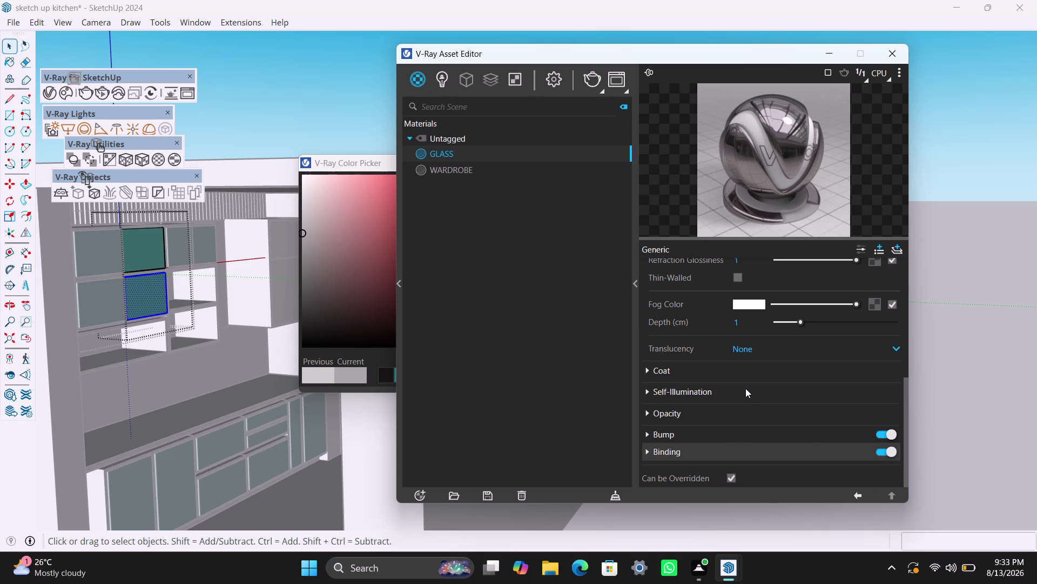
Set the GLASS diffuse colour to black and its refraction colour to white.
scroll(down, 3)
scroll(up, 3)
scroll(up, 3)
scroll(up, 3)
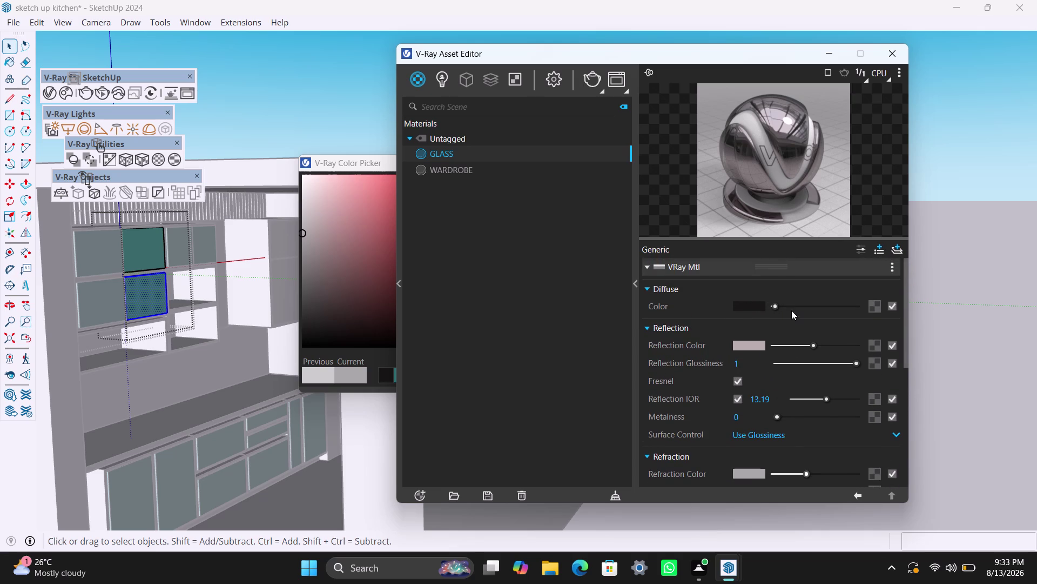
drag(778, 306, 764, 306)
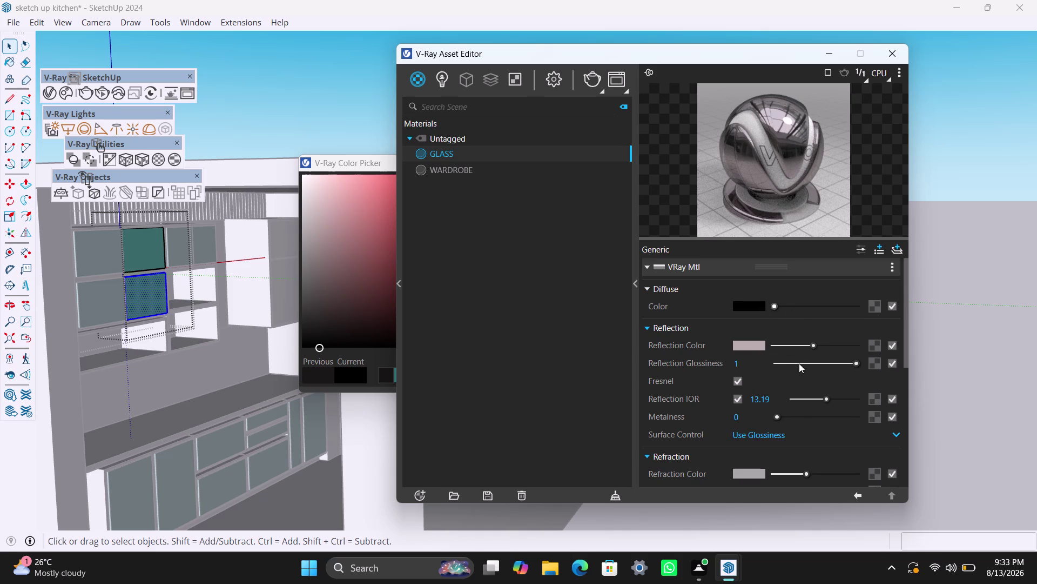
scroll(down, 3)
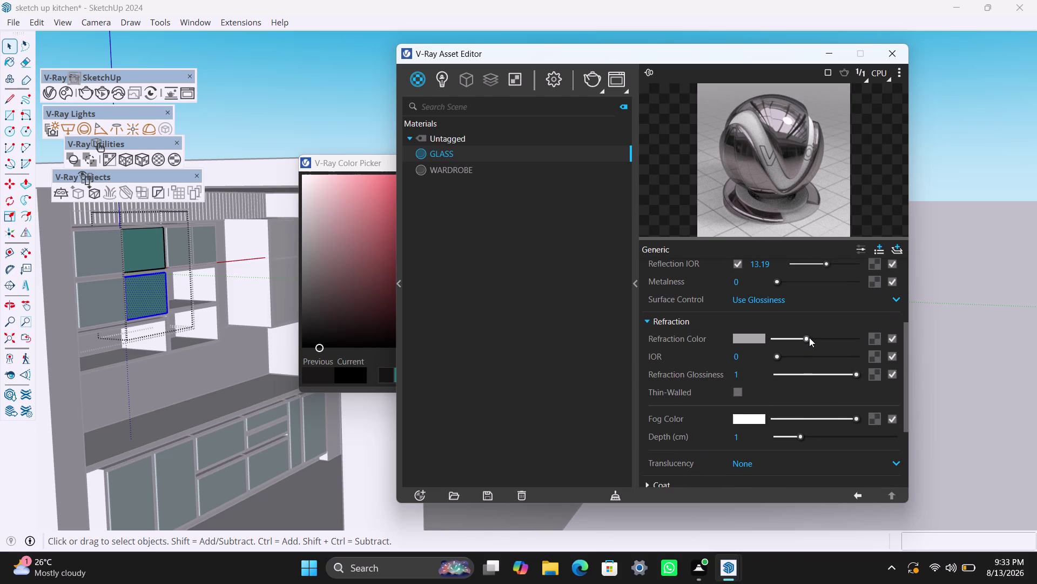
drag(807, 337, 865, 337)
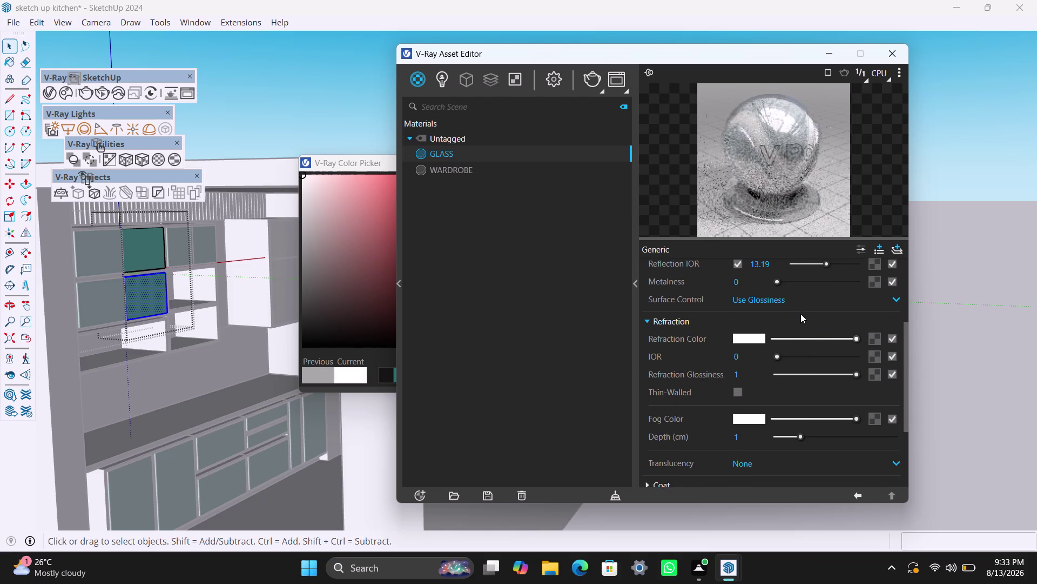
Lighten the GLASS reflection colour to pale pink and drag reflection IOR to 0.
scroll(up, 3)
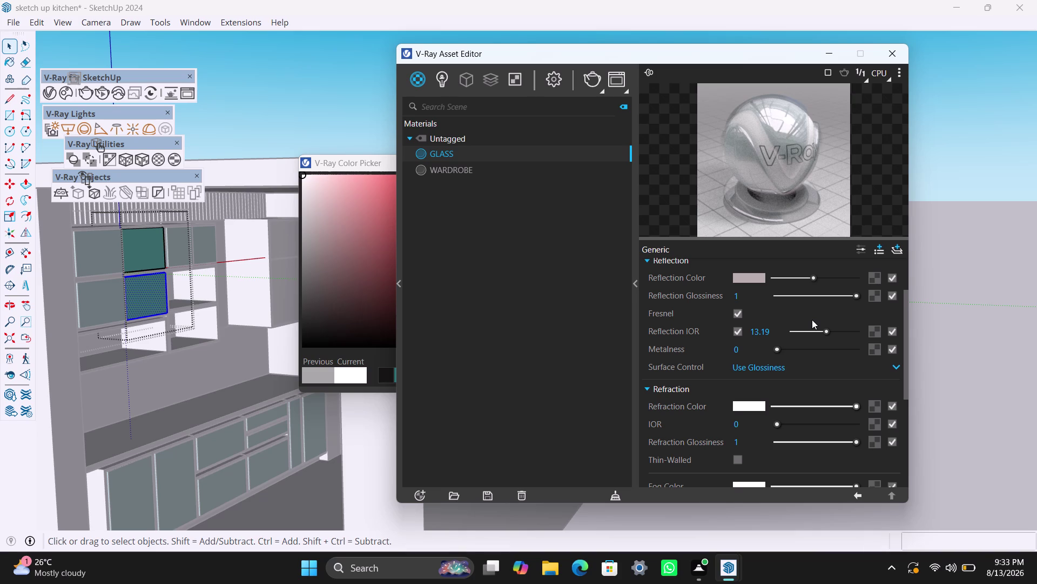
scroll(up, 3)
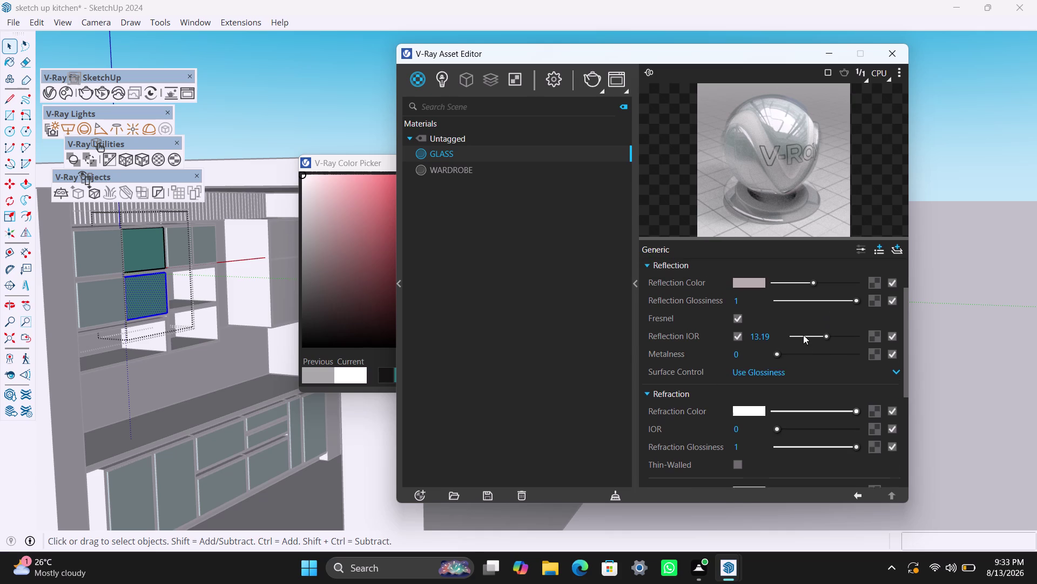
drag(815, 346, 869, 345)
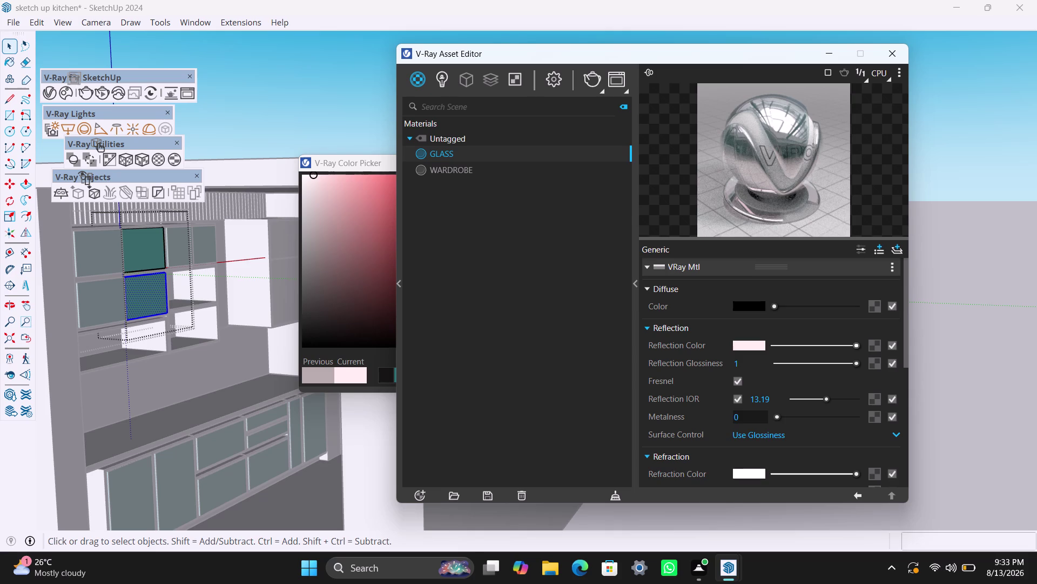
scroll(down, 3)
drag(825, 327, 818, 331)
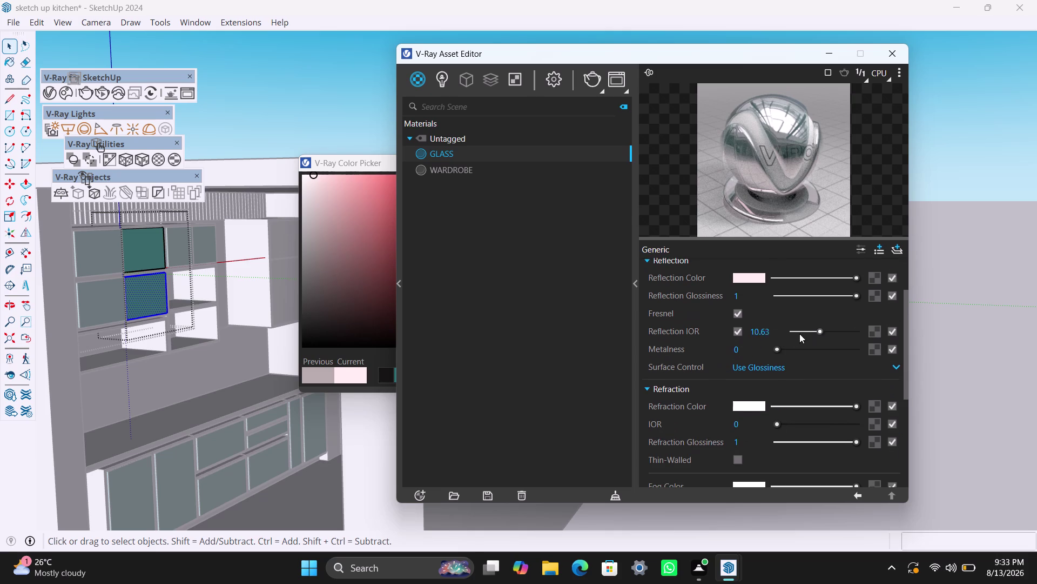
drag(817, 330, 775, 337)
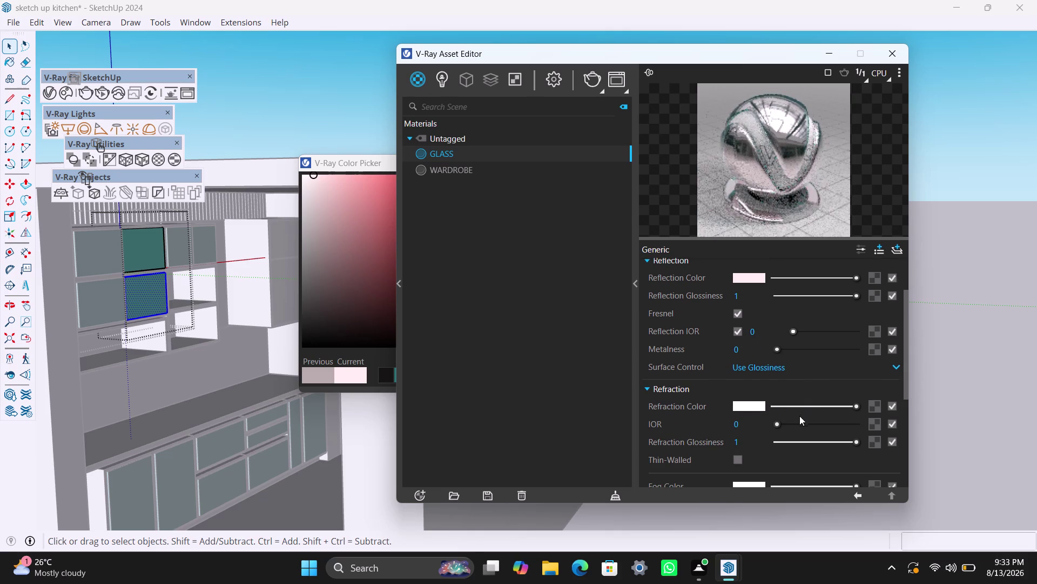
scroll(up, 3)
scroll(down, 3)
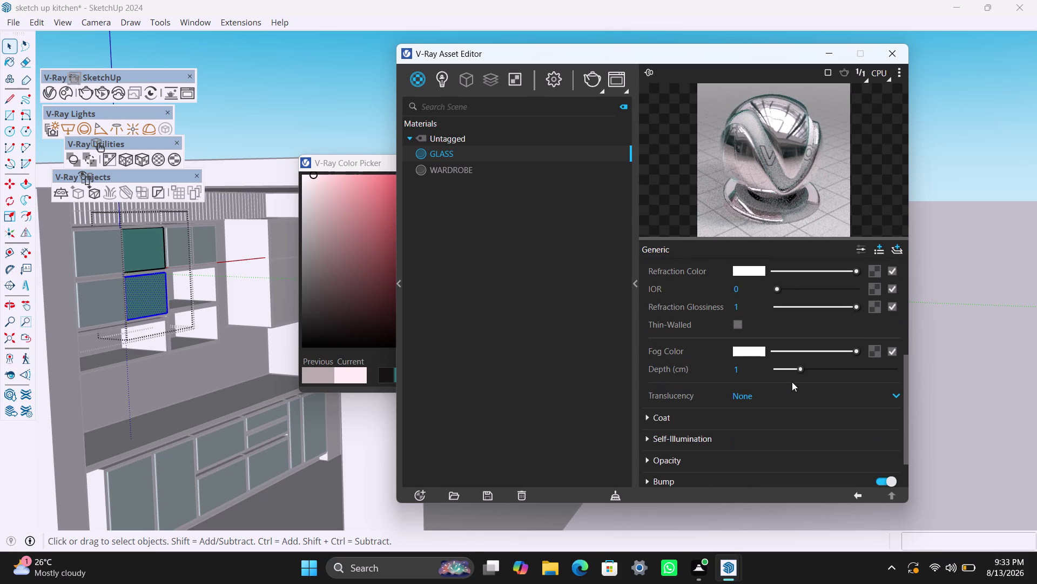
scroll(down, 3)
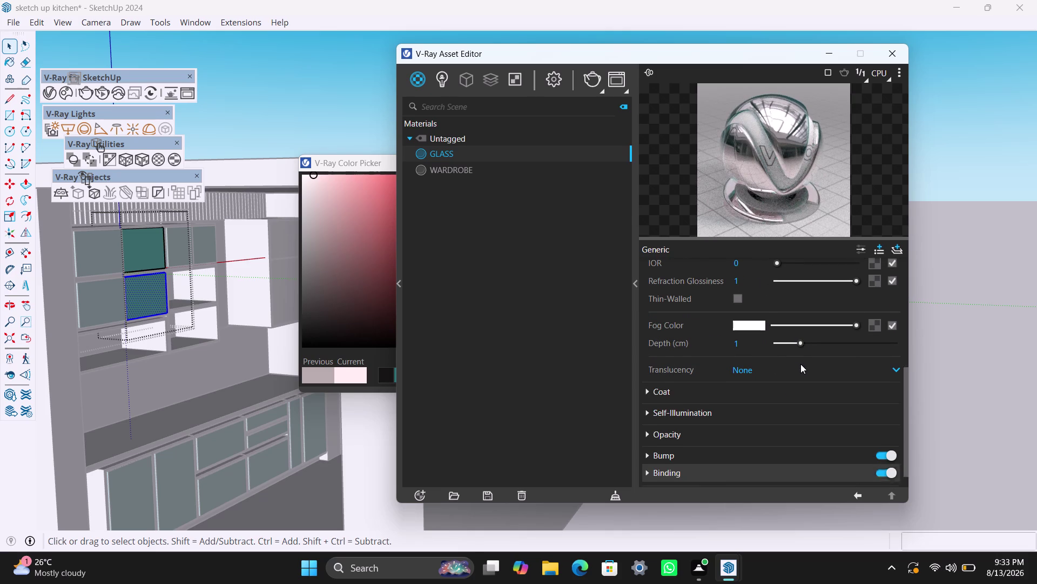
scroll(down, 3)
scroll(up, 3)
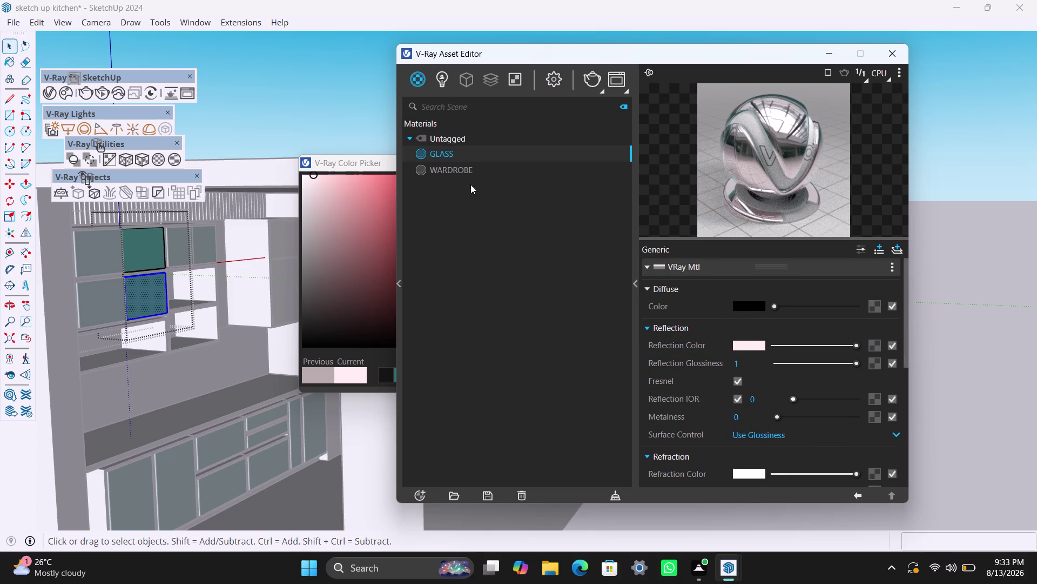
Apply GLASS to an upper cabinet's door panel.
click(273, 237)
double_click(276, 239)
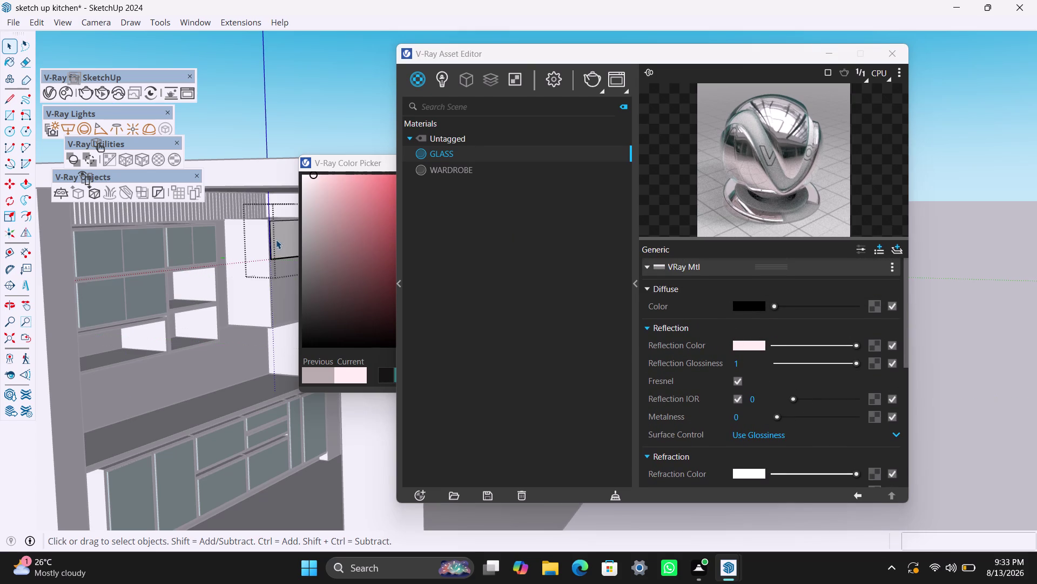
click(277, 239)
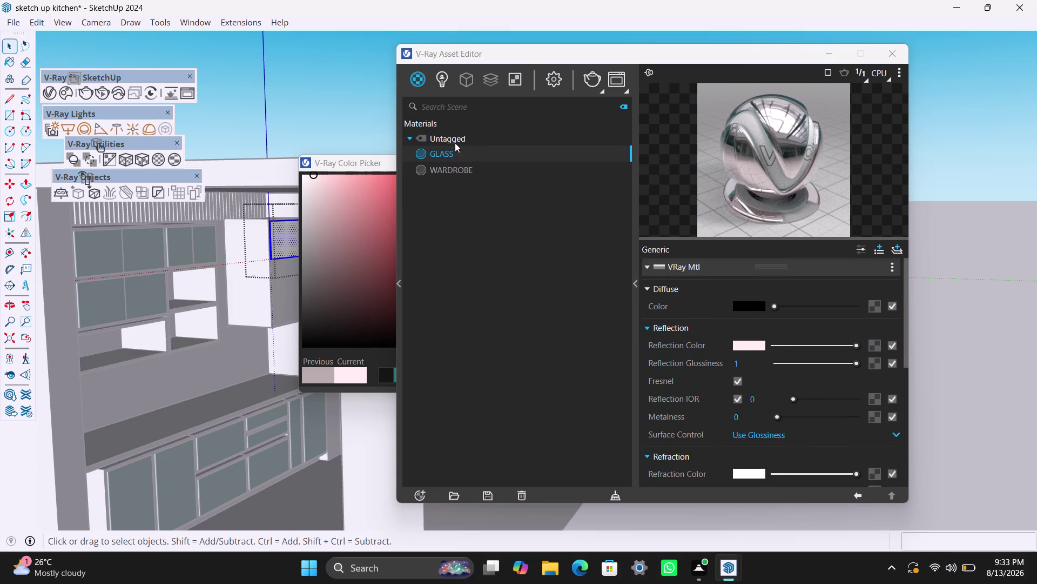
right_click(456, 152)
click(489, 187)
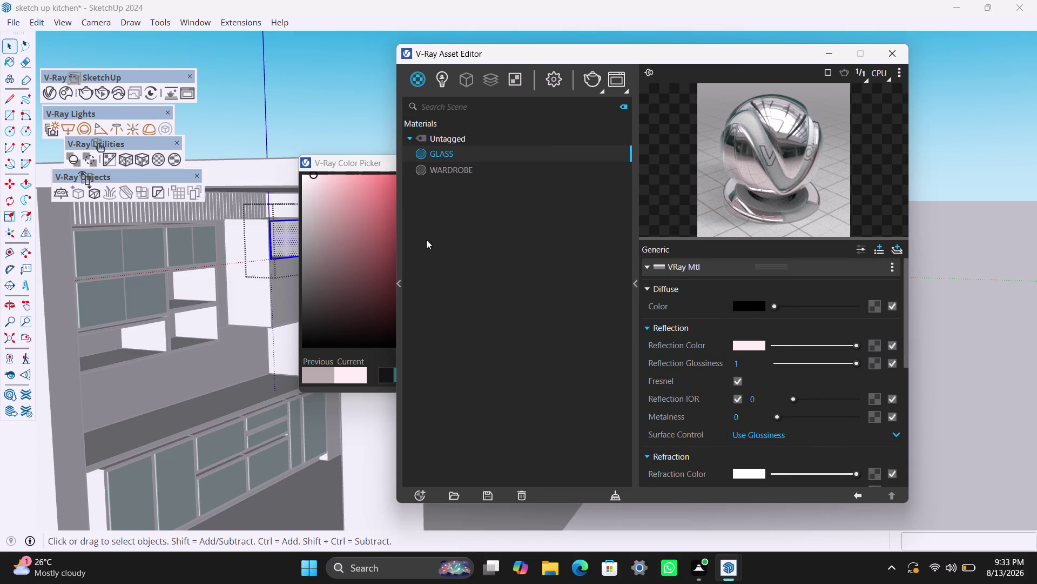
Apply GLASS to the next cabinet's lower door panel and clear the selection.
double_click(277, 288)
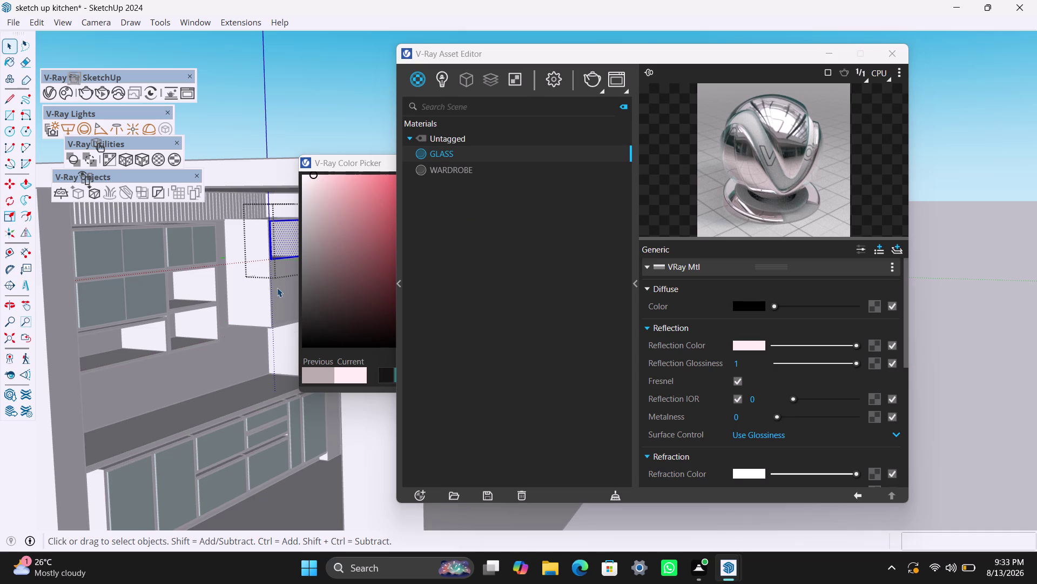
double_click(277, 287)
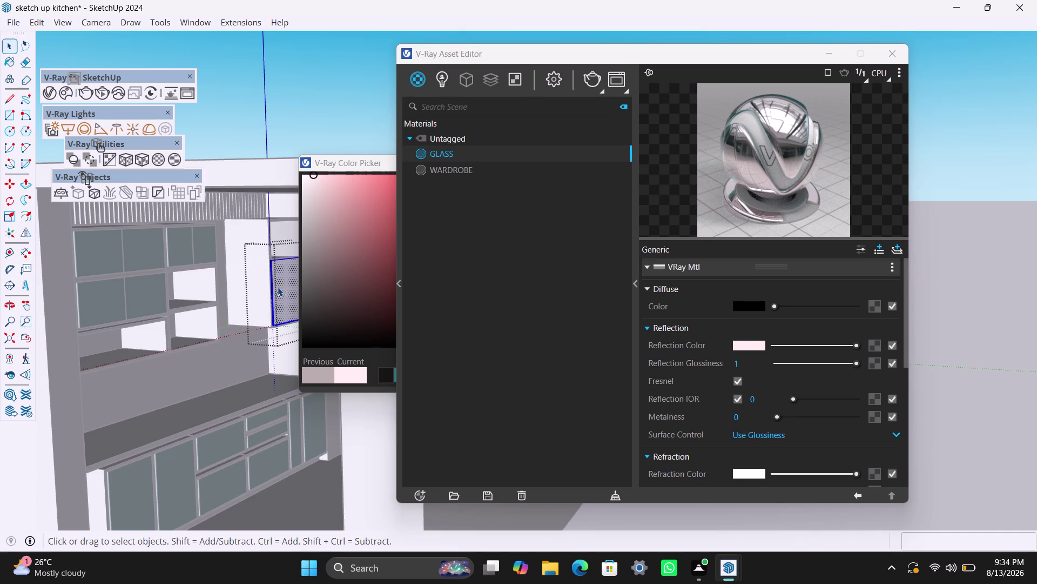
right_click(452, 159)
click(487, 191)
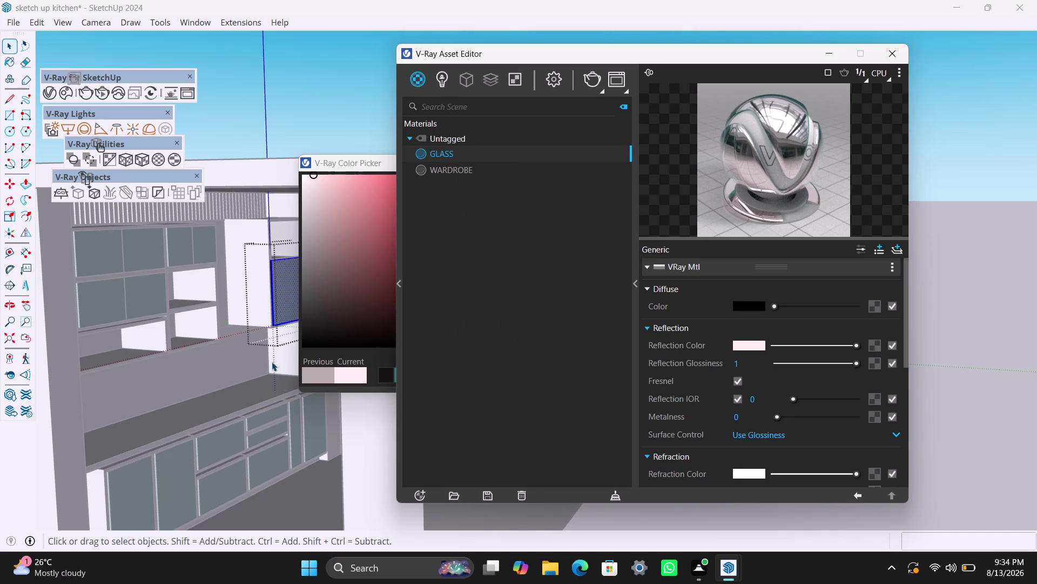
click(367, 424)
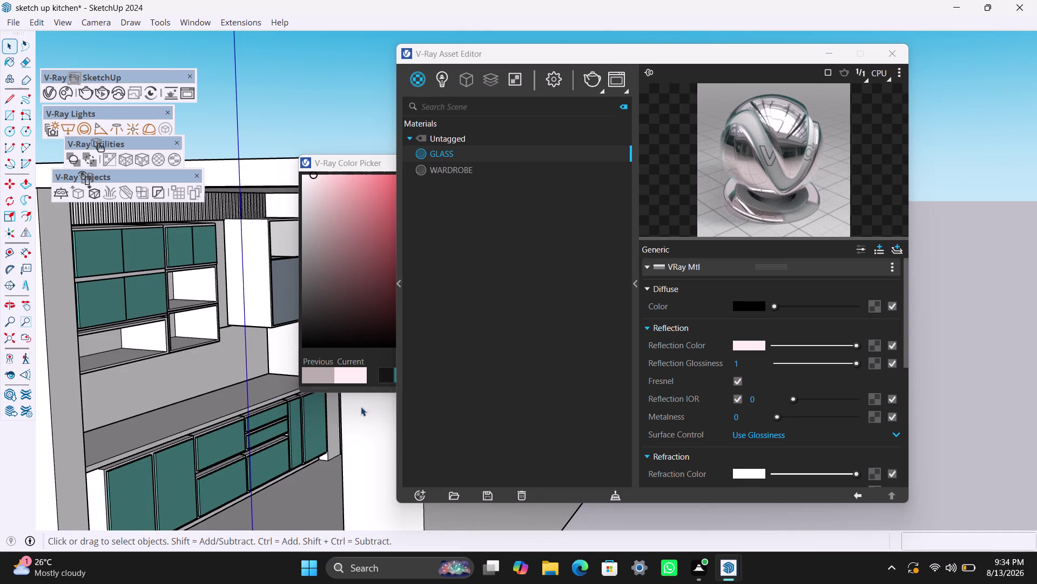
Orbit to the side cabinet and apply GLASS to its door panel.
scroll(up, 3)
scroll(up, 3)
scroll(down, 3)
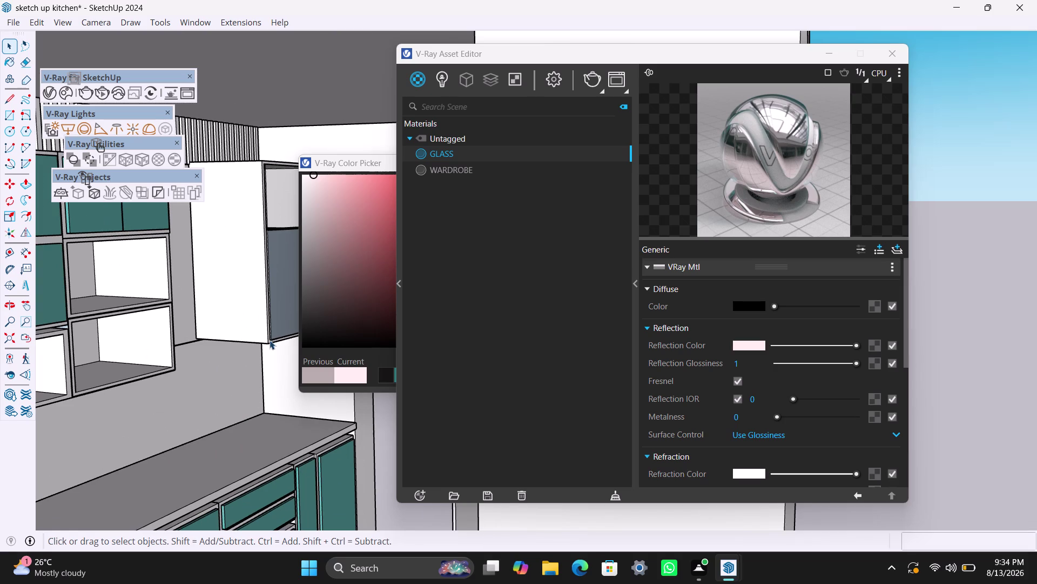
middle_drag(276, 343, 250, 361)
scroll(up, 3)
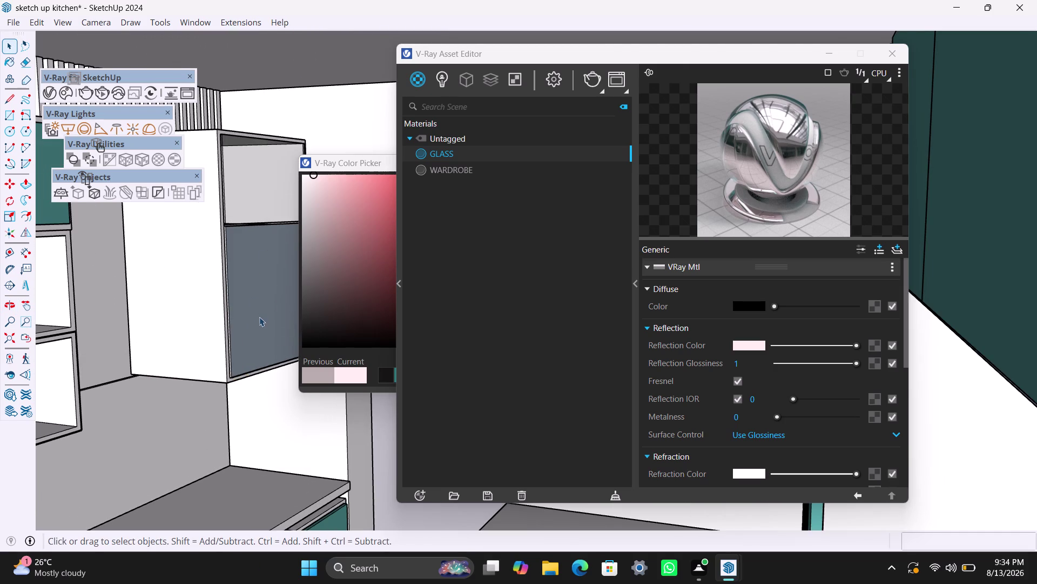
scroll(up, 3)
triple_click(256, 323)
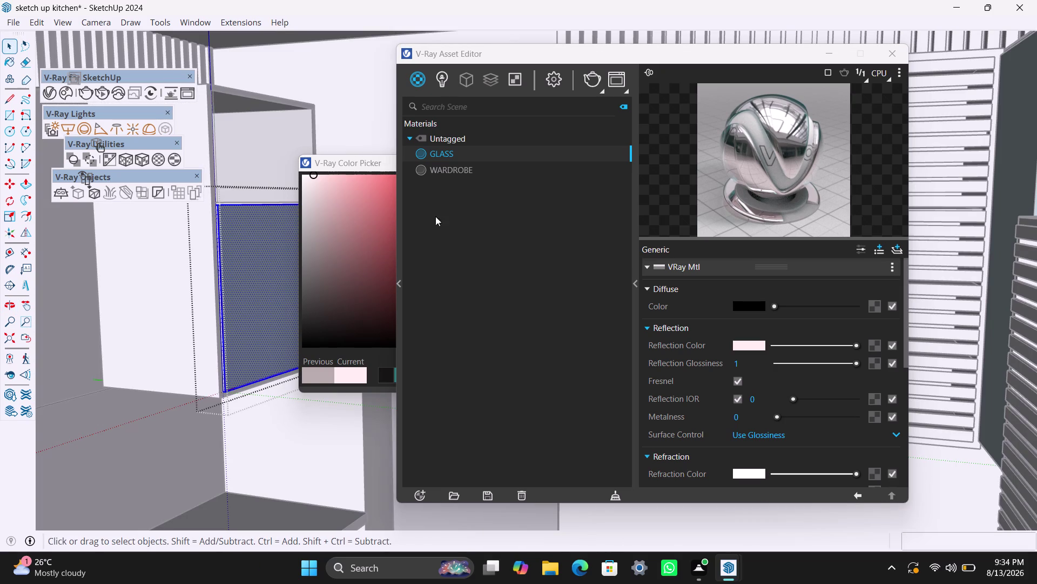
right_click(459, 150)
click(499, 182)
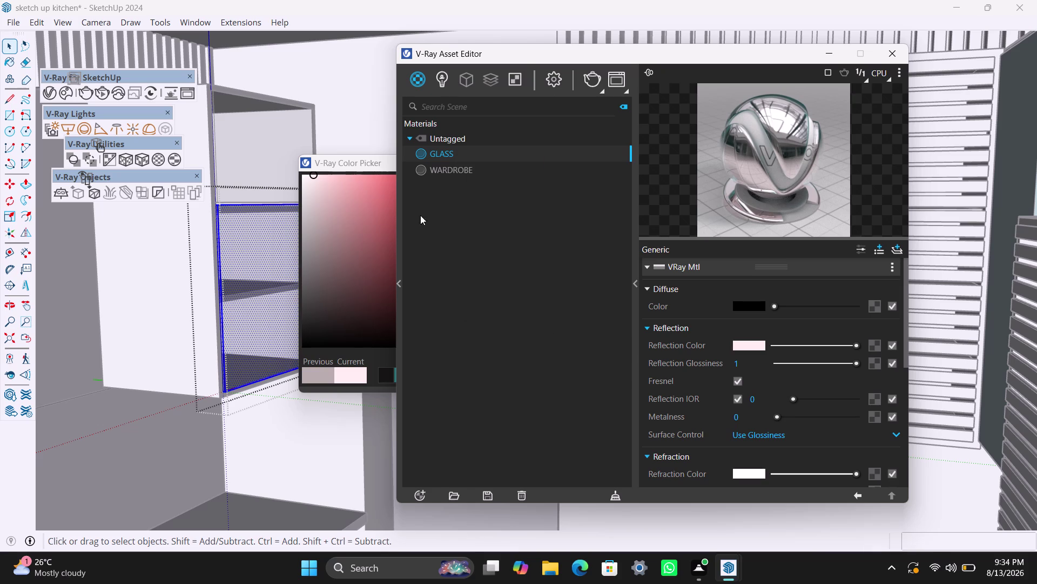
Orbit toward the tall cabinet's narrow door and bring the model window forward.
scroll(down, 3)
middle_drag(238, 427, 290, 441)
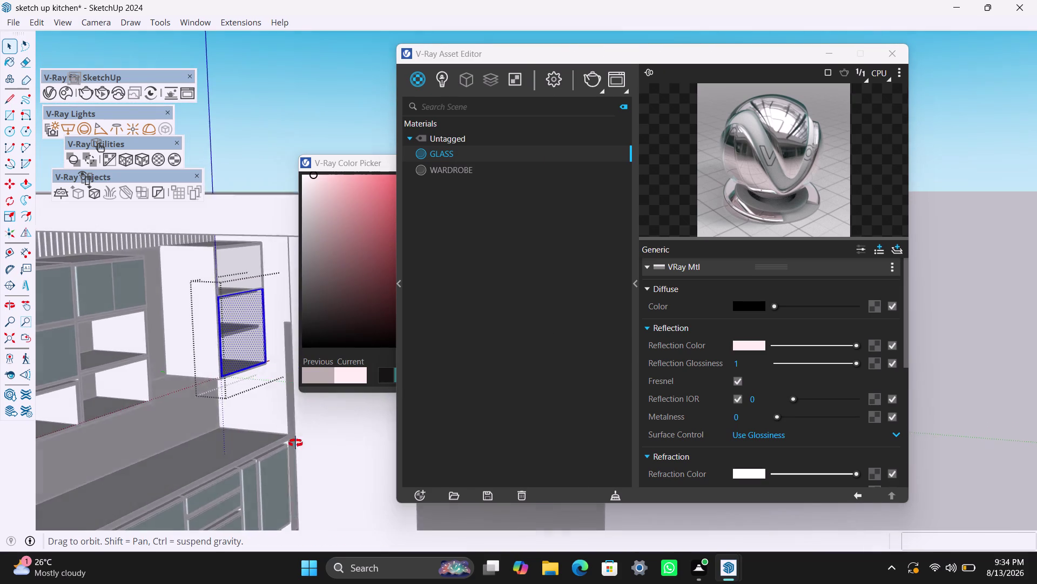
middle_drag(290, 441, 490, 362)
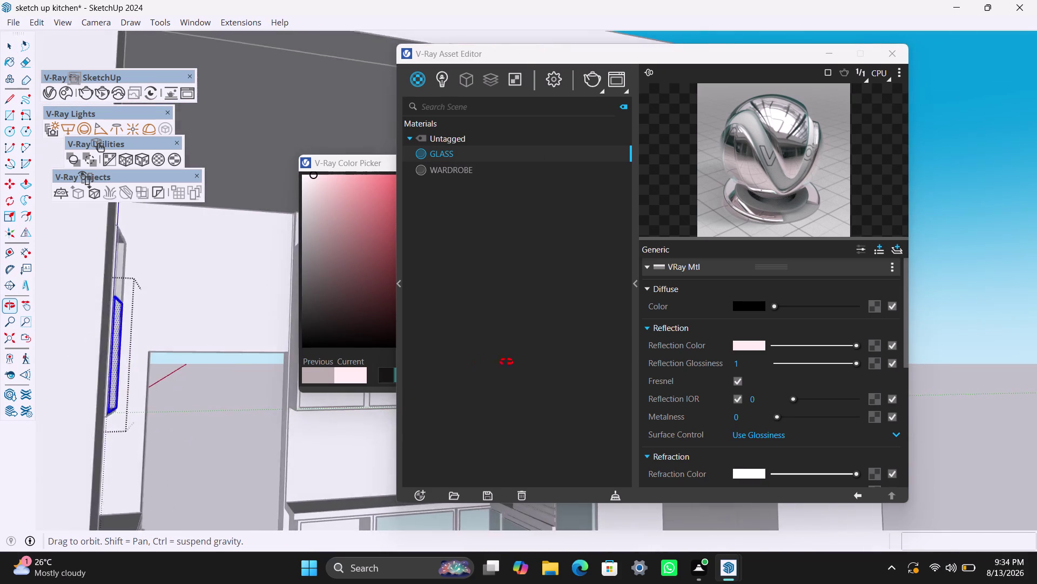
middle_drag(490, 362, 453, 388)
scroll(down, 3)
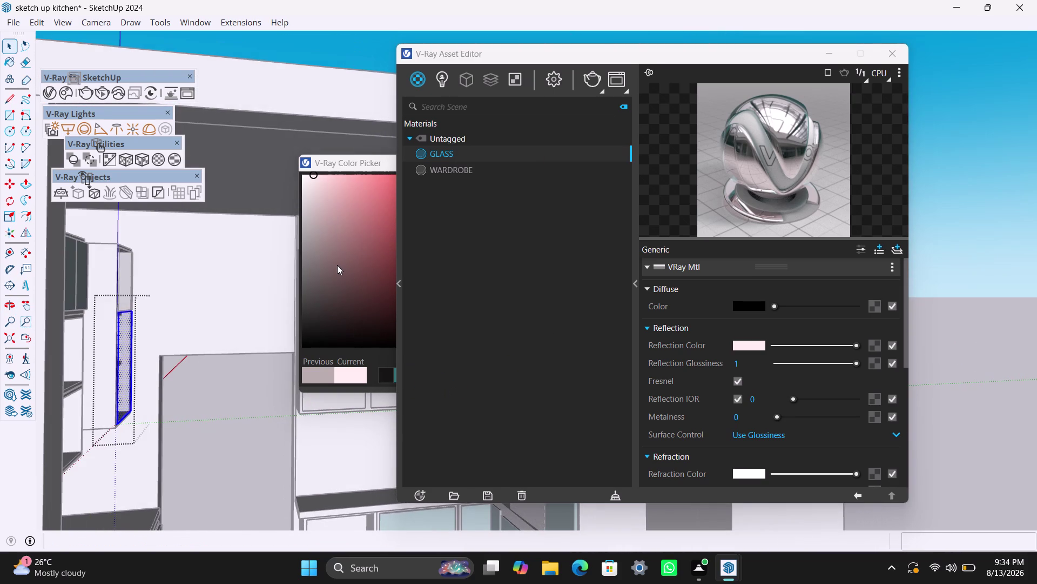
click(820, 49)
click(726, 160)
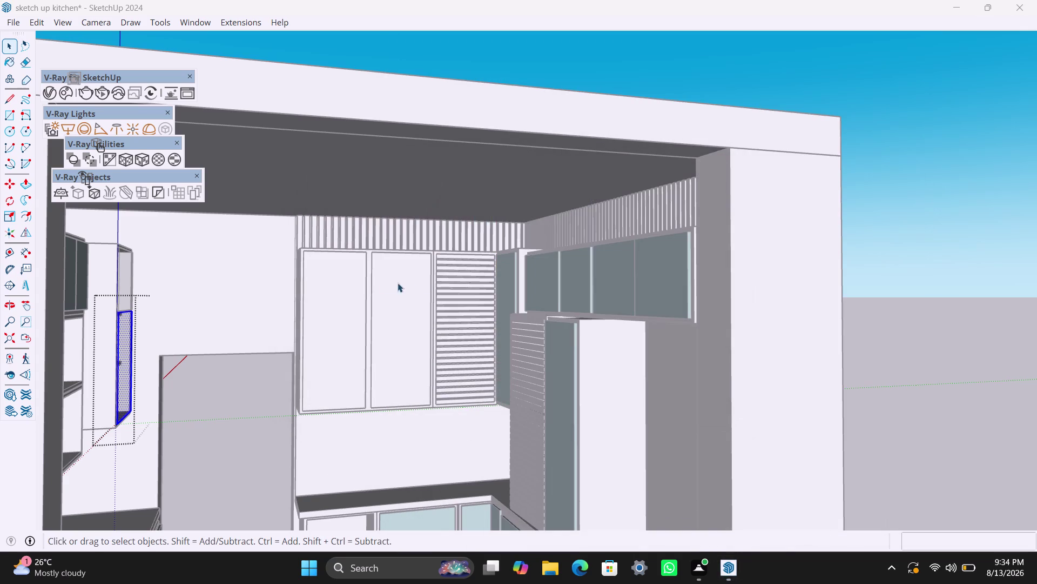
Select the tall wardrobe door panel and bring back the V-Ray material editor.
scroll(up, 3)
triple_click(345, 288)
double_click(345, 288)
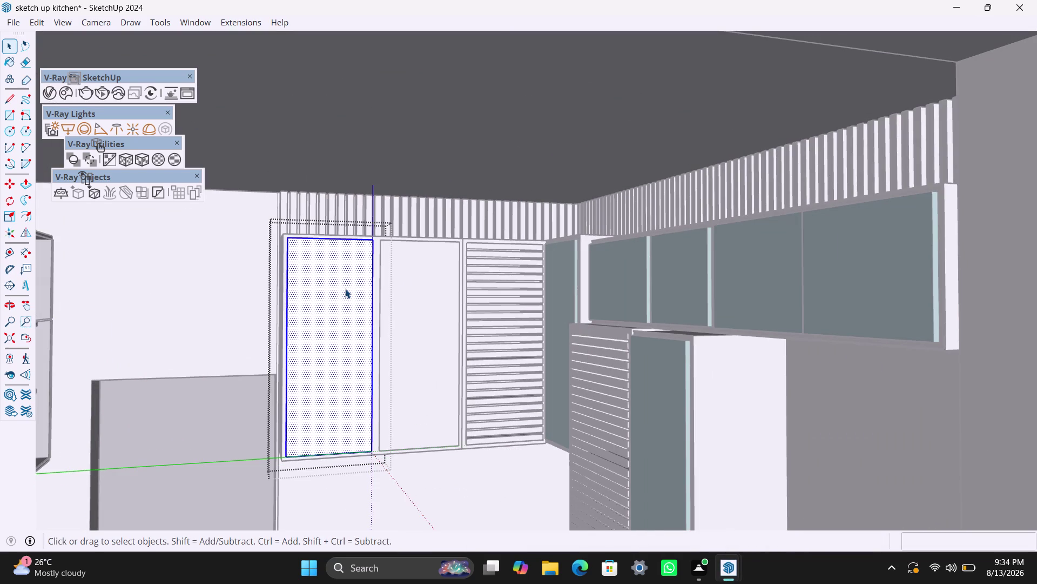
double_click(345, 289)
click(728, 564)
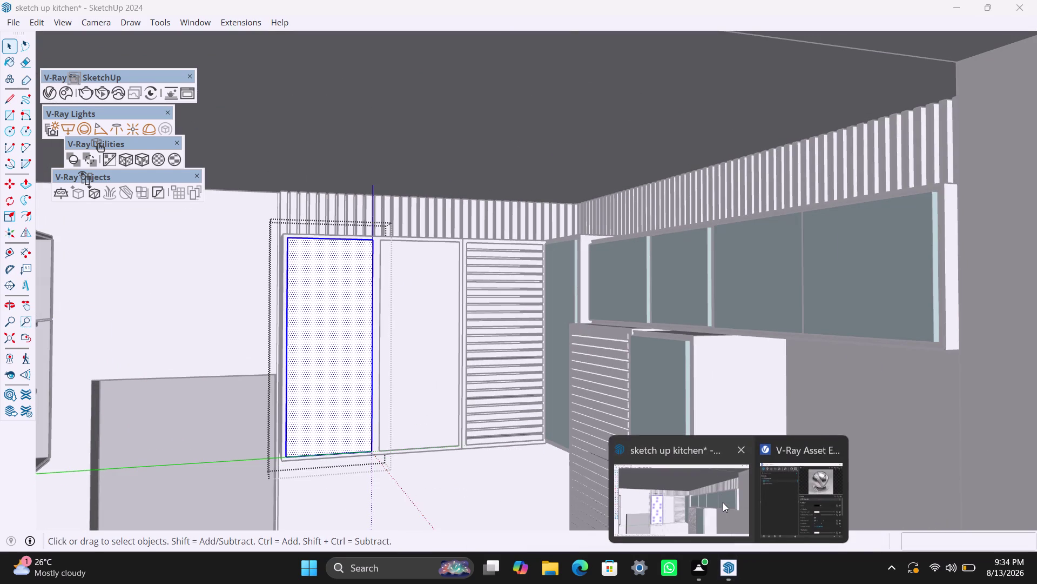
click(774, 485)
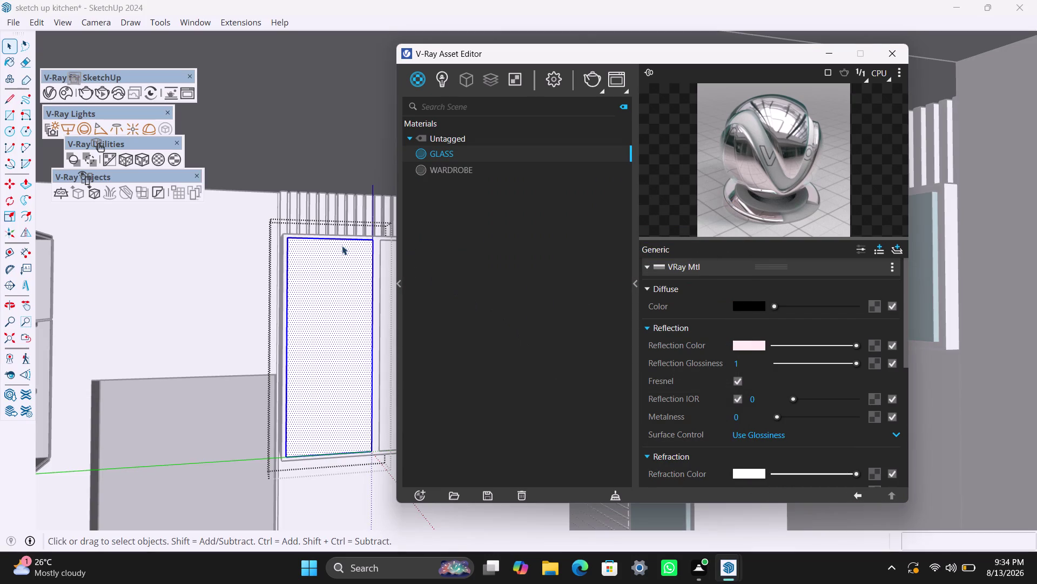
Orbit to the tall cabinet door, select its panel and apply GLASS.
middle_drag(322, 341, 463, 369)
middle_drag(420, 366, 213, 364)
scroll(down, 3)
scroll(down, 3)
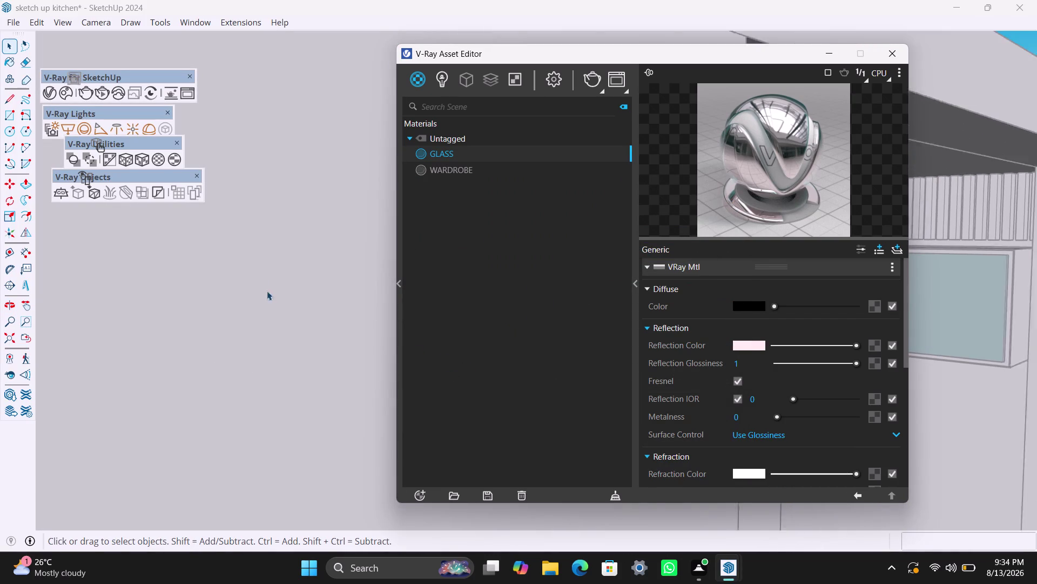
scroll(down, 3)
middle_drag(315, 291, 186, 293)
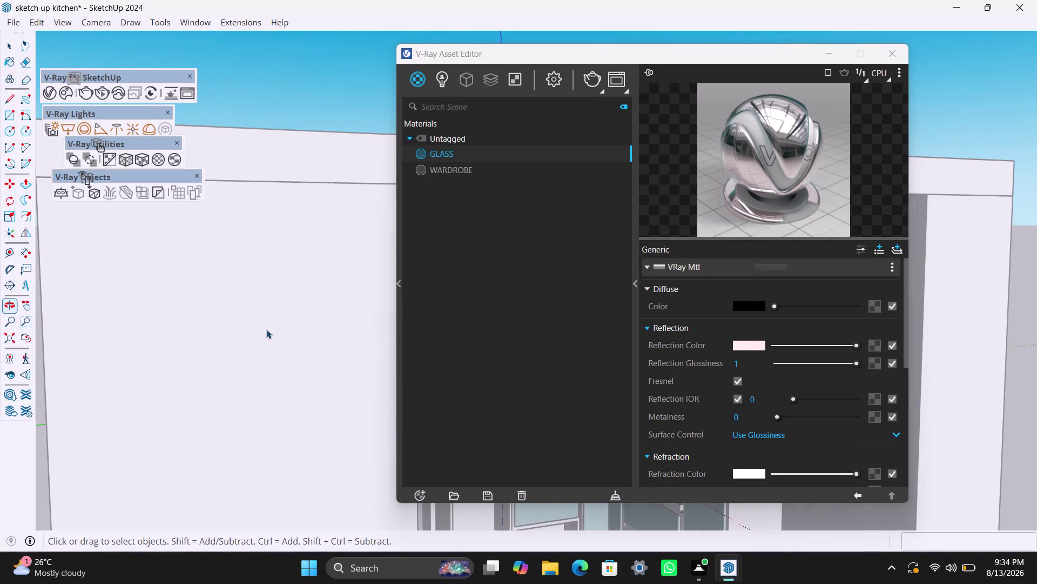
scroll(down, 3)
middle_drag(320, 395, 268, 380)
scroll(up, 3)
middle_drag(345, 365, 227, 380)
scroll(up, 3)
triple_click(308, 326)
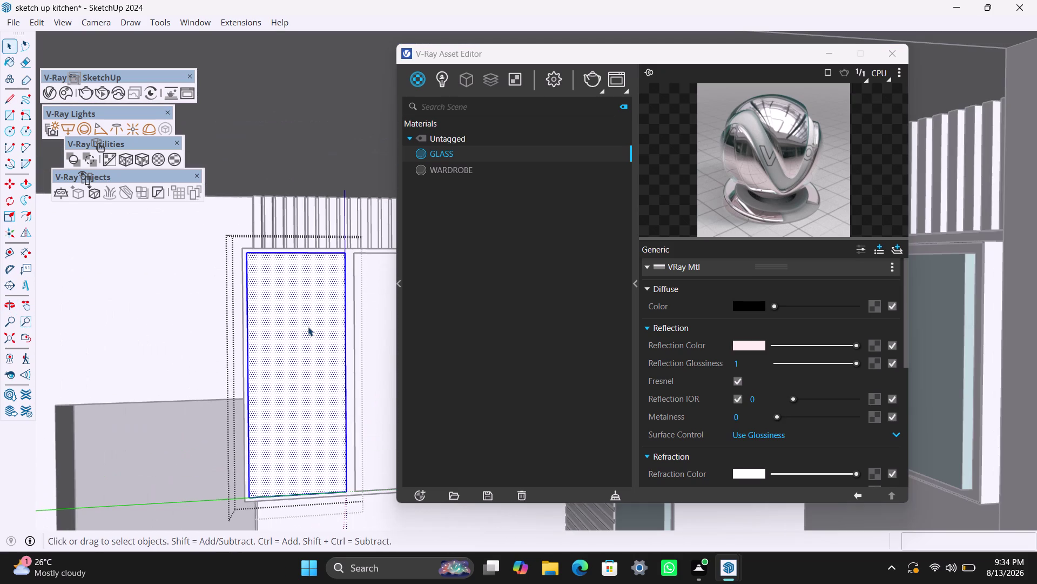
right_click(476, 149)
click(511, 185)
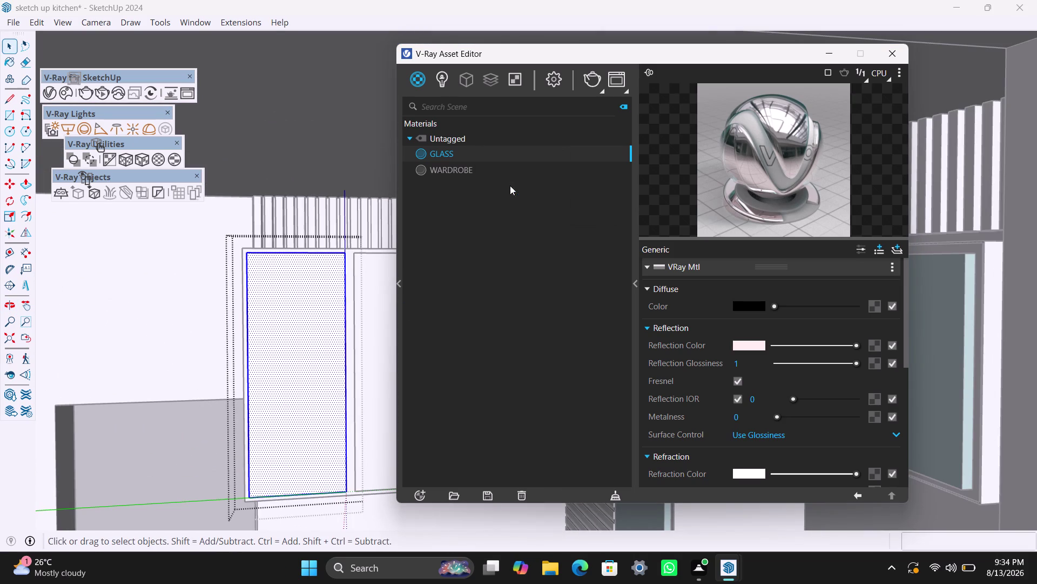
Apply GLASS to the right cabinet door panel.
triple_click(367, 305)
double_click(368, 304)
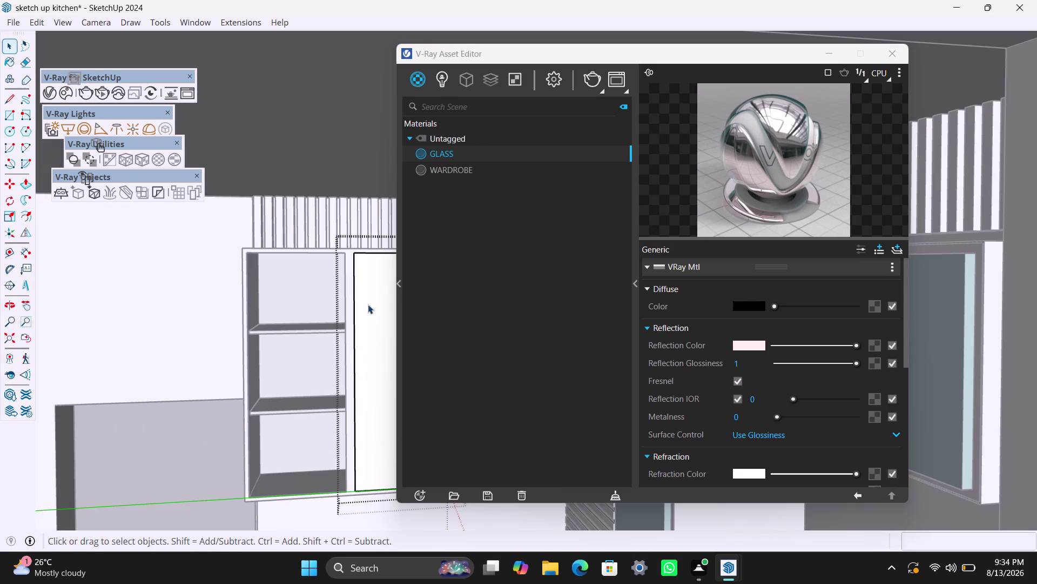
right_click(443, 153)
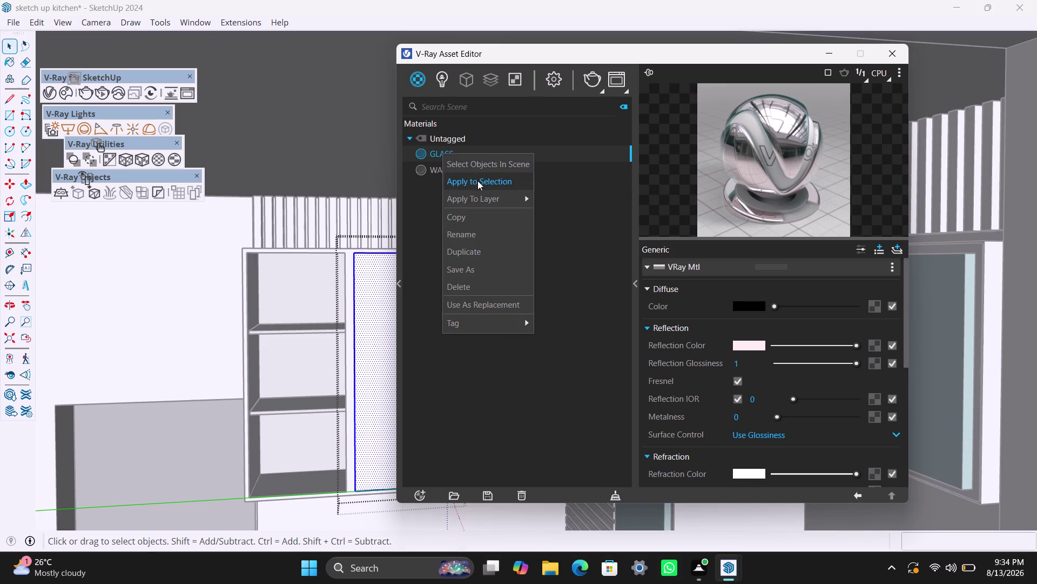
click(478, 180)
Reselect the glass door panel and reapply the GLASS material.
triple_click(370, 298)
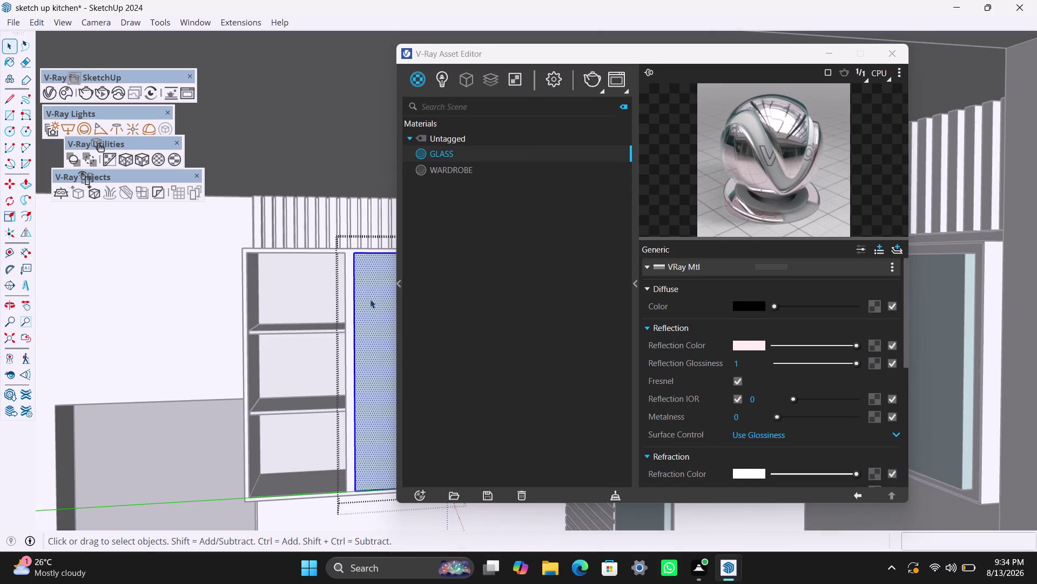
click(370, 298)
click(429, 152)
right_click(431, 152)
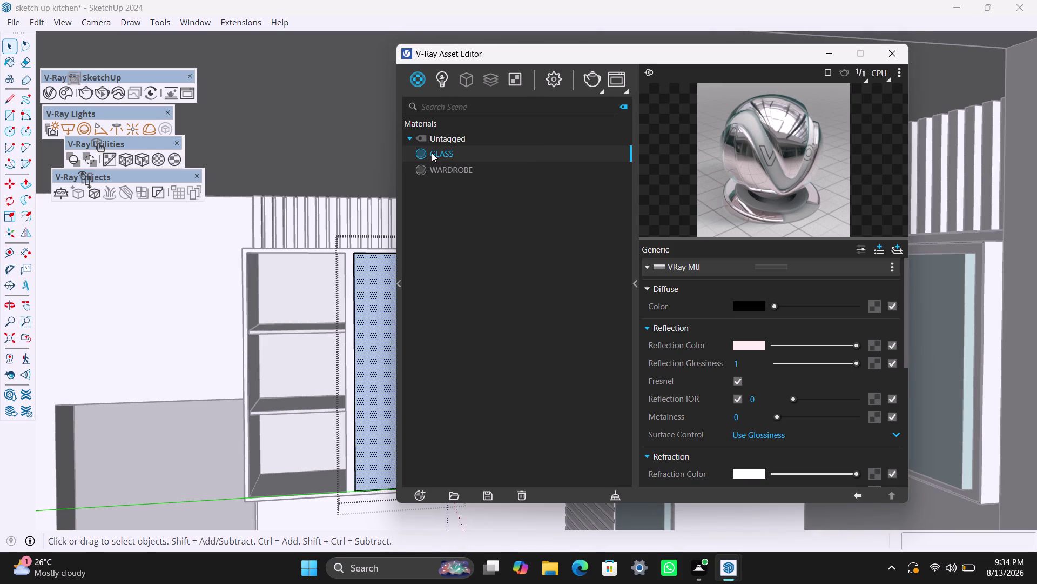
click(460, 175)
Select the glass door panel once more and apply GLASS again.
triple_click(364, 314)
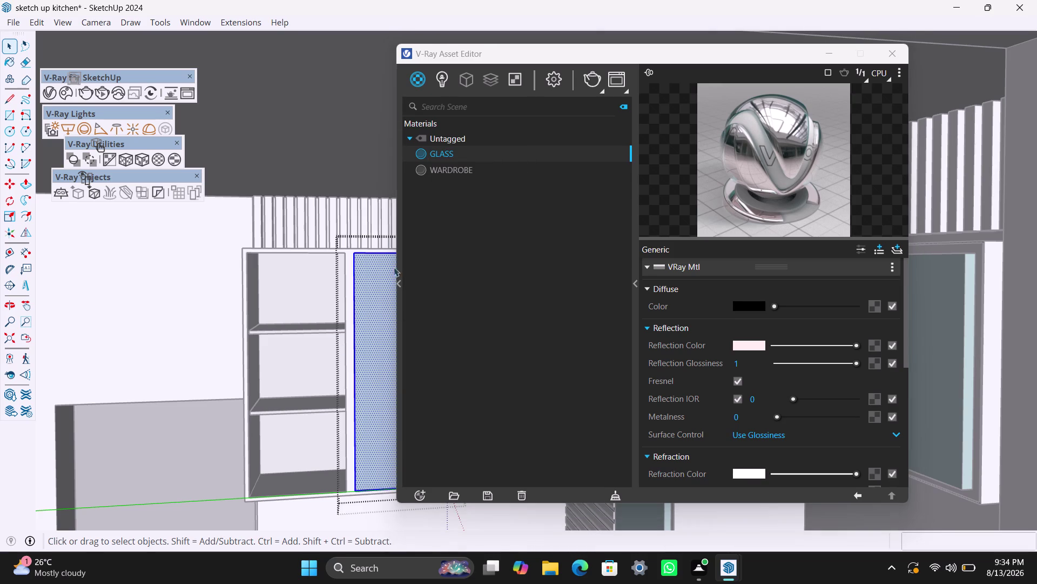
click(435, 152)
right_click(435, 151)
click(460, 186)
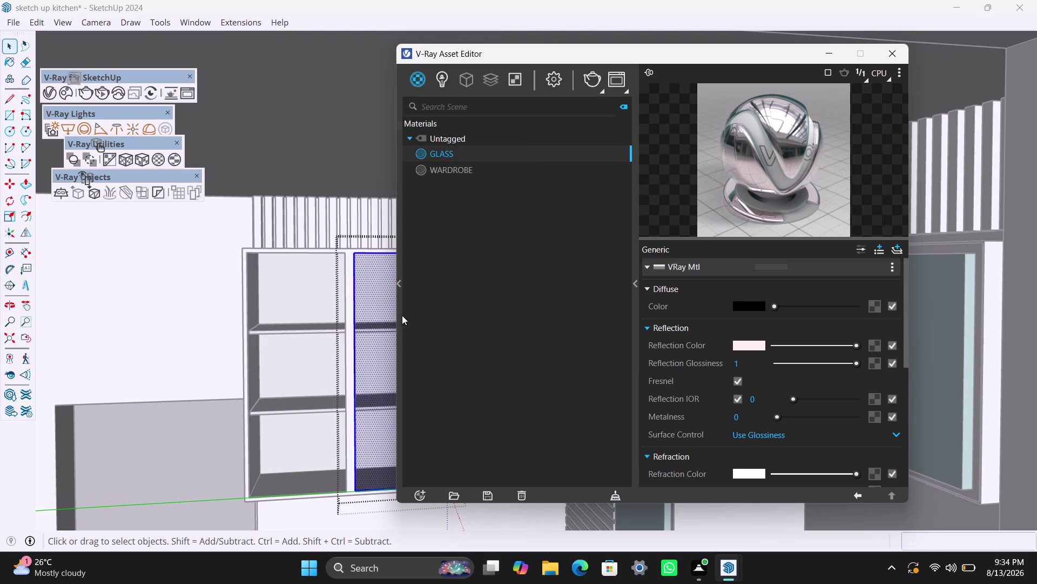
scroll(down, 3)
scroll(down, 3)
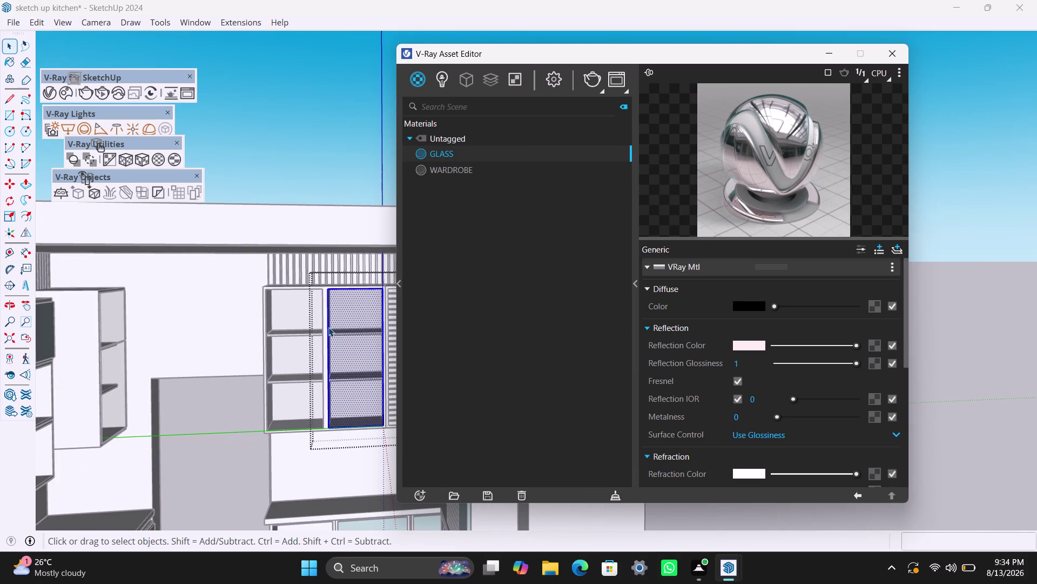
scroll(up, 3)
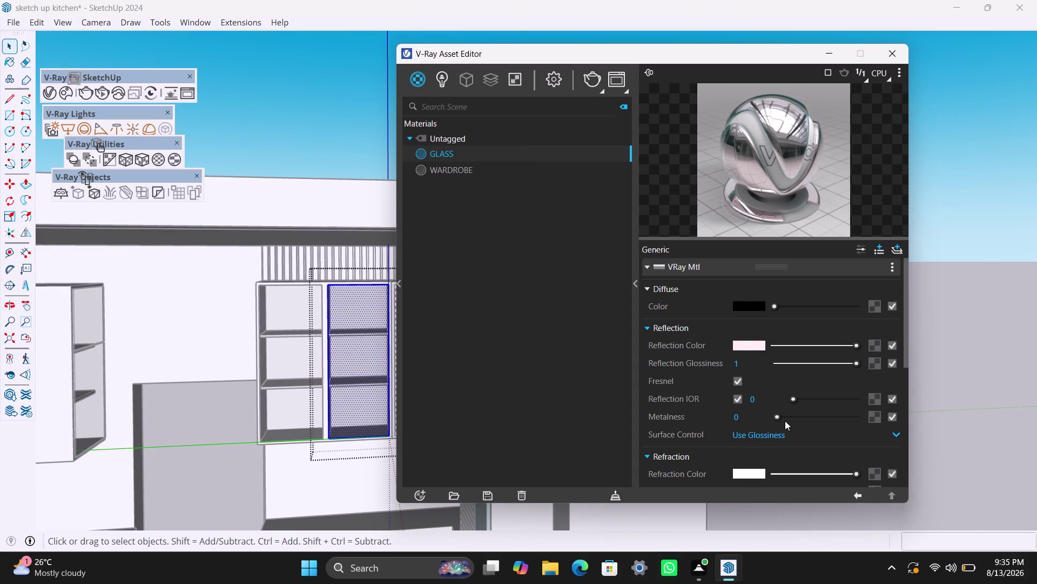
Set GLASS metalness to 1 and its reflection colour to black.
drag(778, 417, 802, 417)
drag(802, 416, 864, 414)
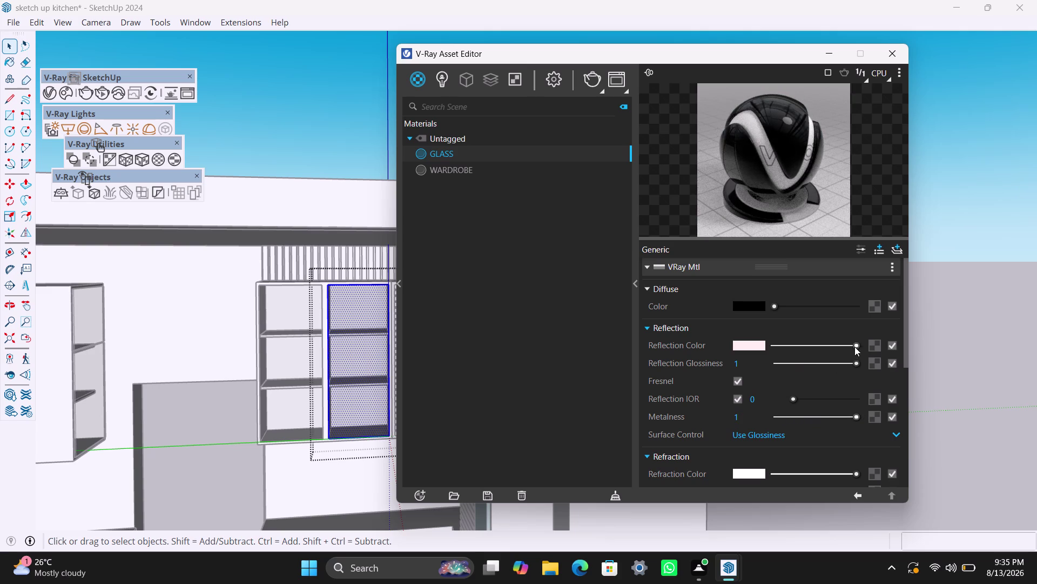
drag(855, 345, 744, 352)
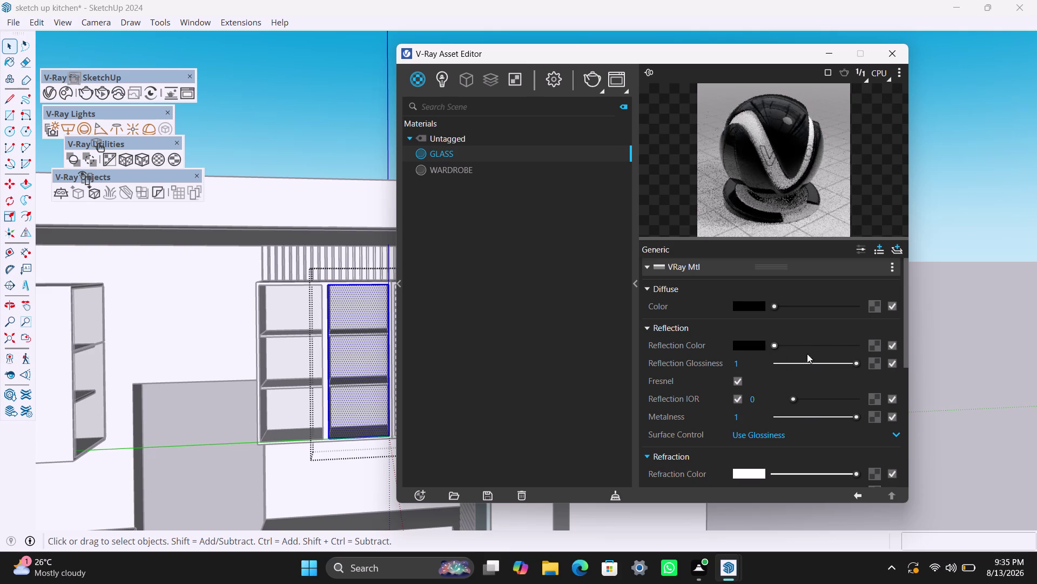
scroll(up, 3)
scroll(up, 3)
scroll(up, 3)
scroll(up, 3)
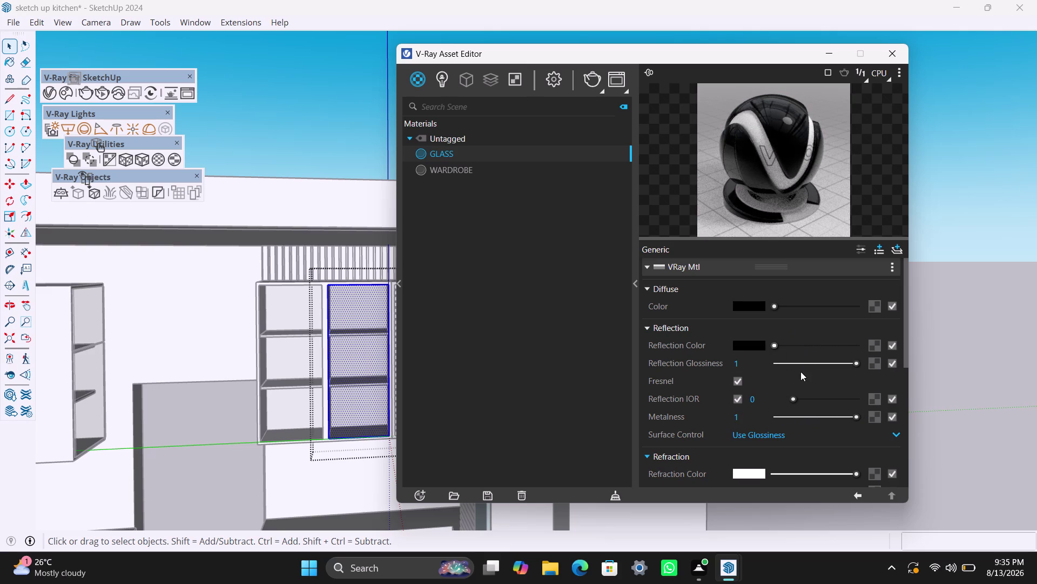
scroll(down, 3)
scroll(up, 3)
scroll(up, 3)
scroll(up, 3)
scroll(up, 3)
Select the whole cabinet frame and open the GLASS material's context menu.
double_click(325, 359)
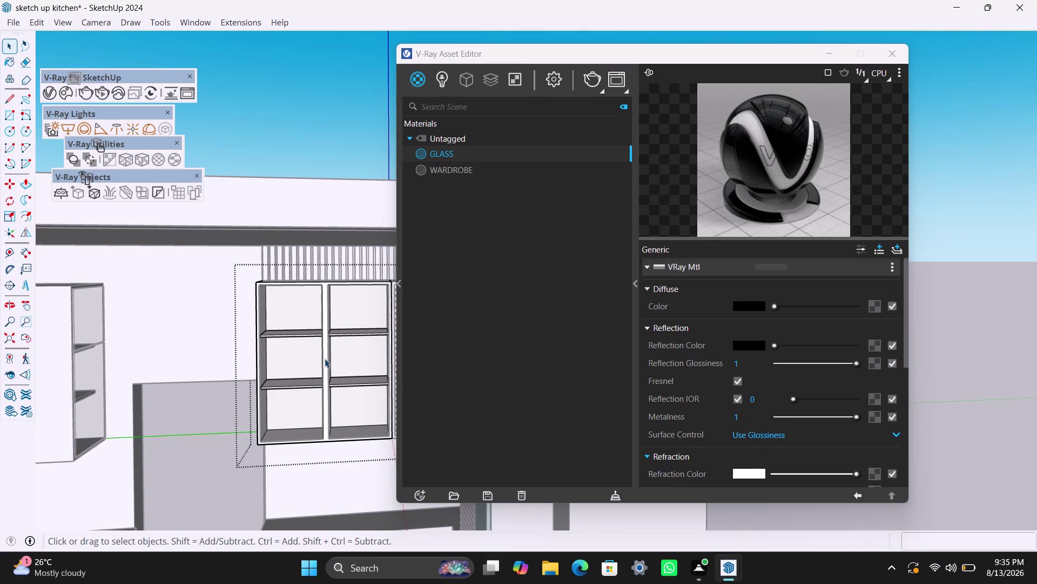
double_click(325, 355)
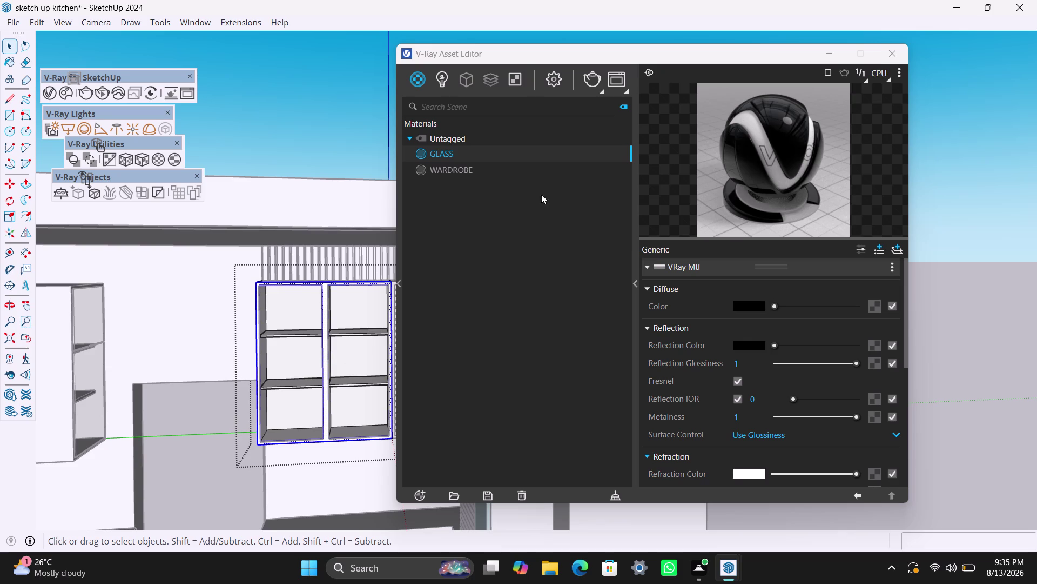
right_click(475, 155)
click(524, 250)
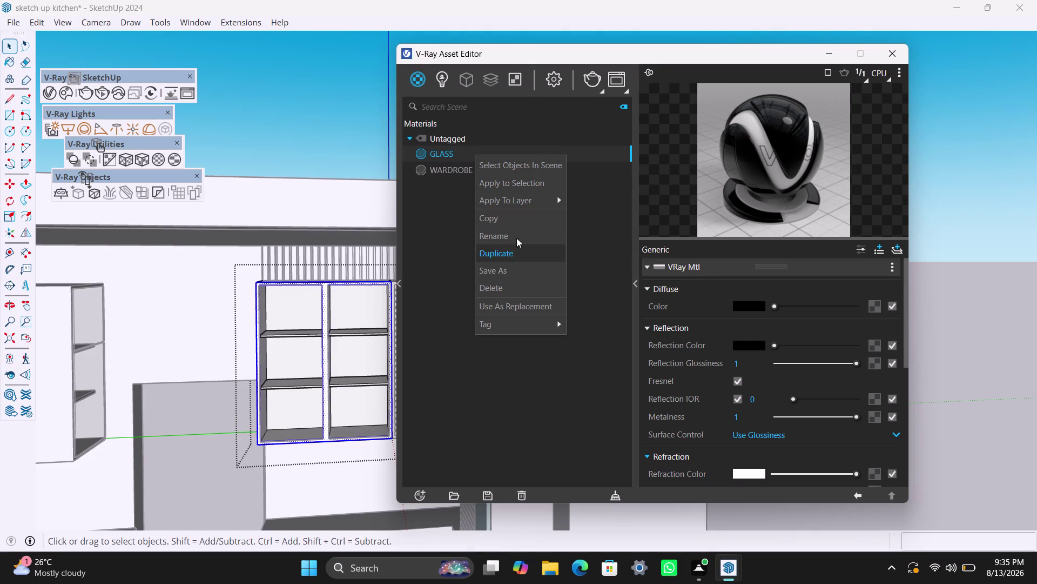
Duplicate GLASS, rename the copy METAL, and set its refraction colour to grey.
double_click(461, 168)
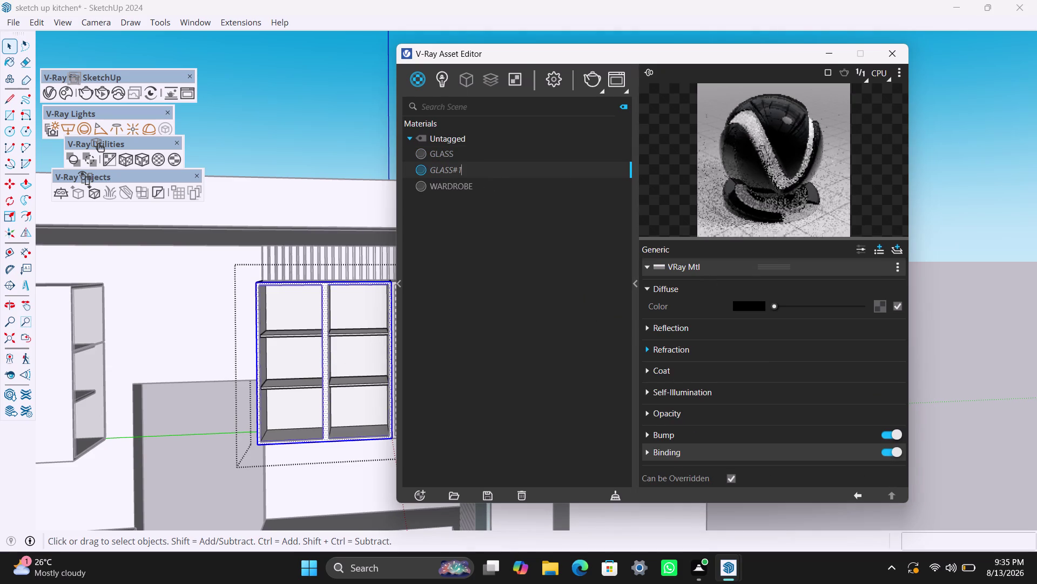
drag(465, 169, 423, 168)
text(ME)
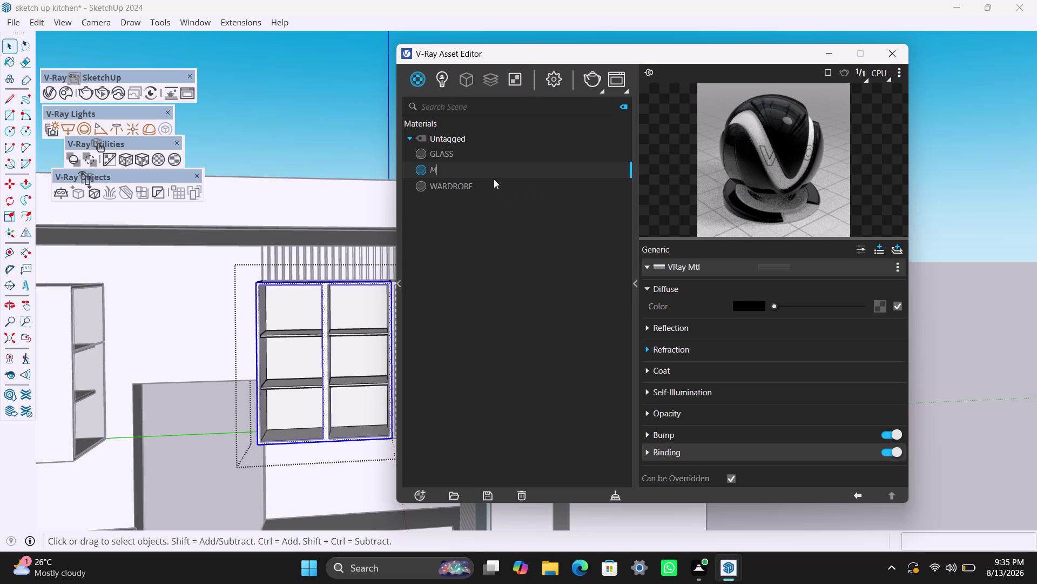
text(TAL)
click(507, 234)
click(672, 344)
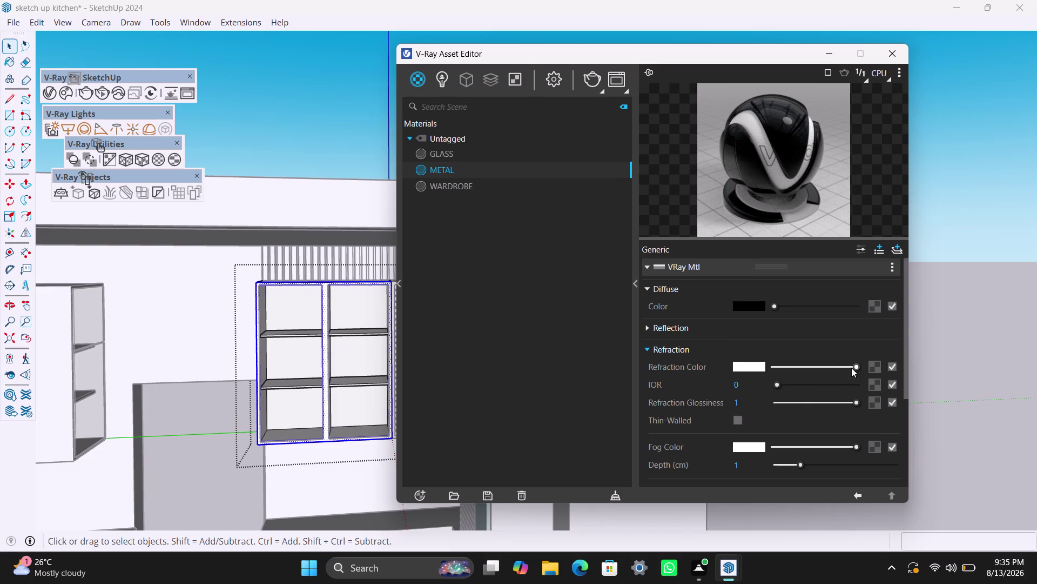
drag(854, 364, 815, 363)
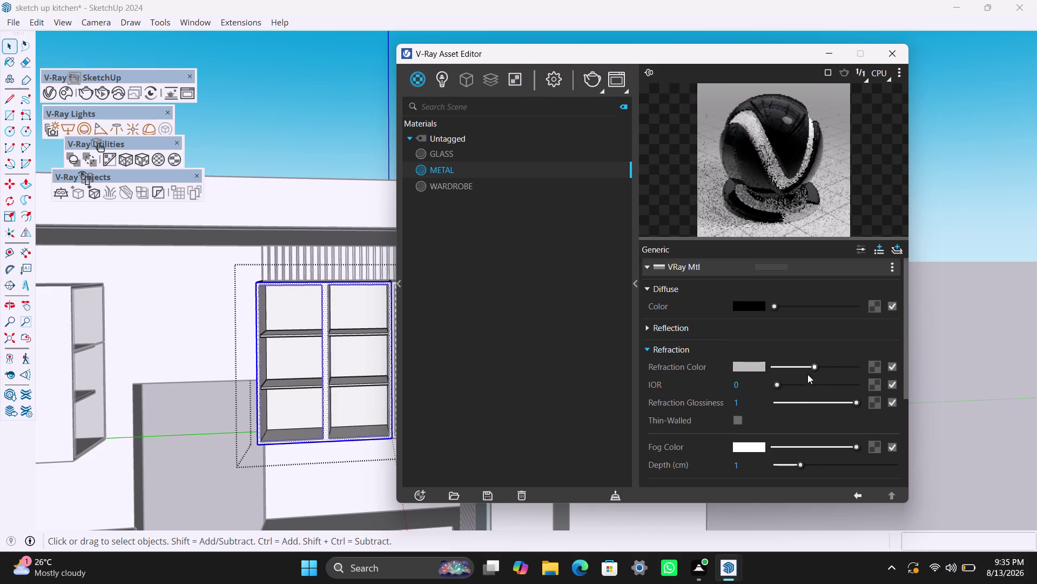
Drag METAL's reflection colour to full white and select the METAL material.
click(689, 328)
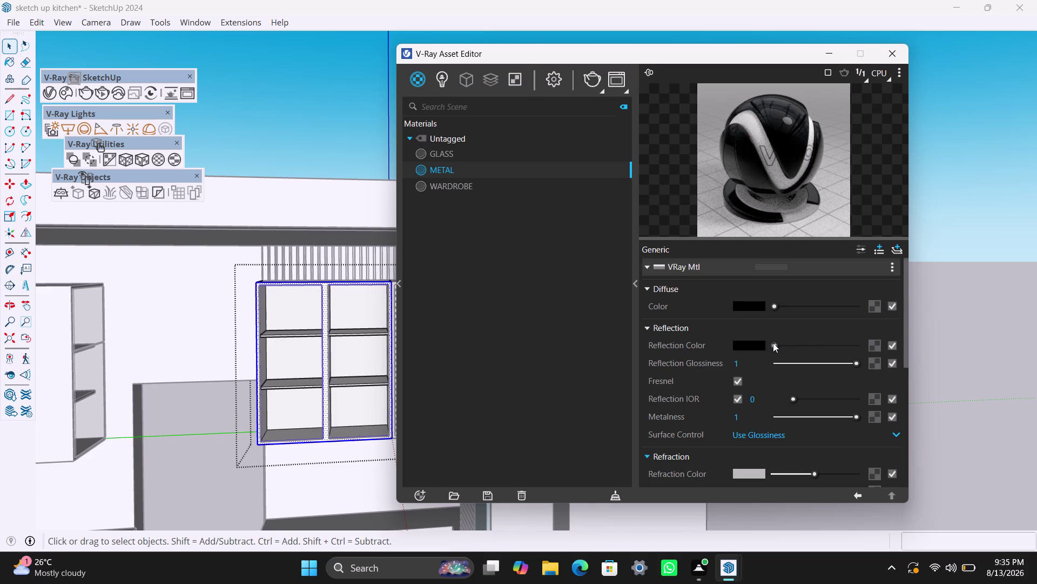
drag(771, 344, 861, 344)
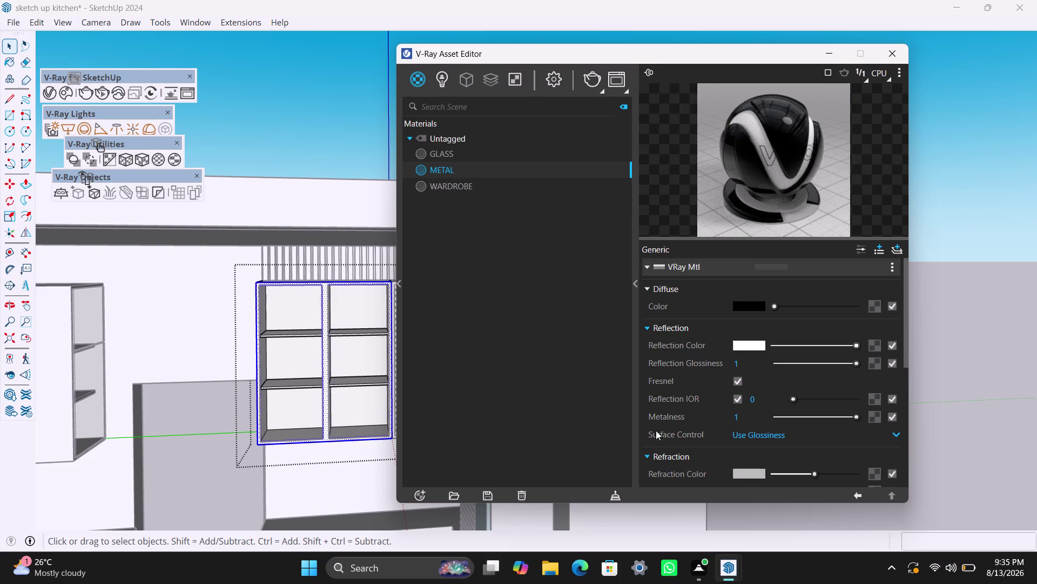
click(470, 168)
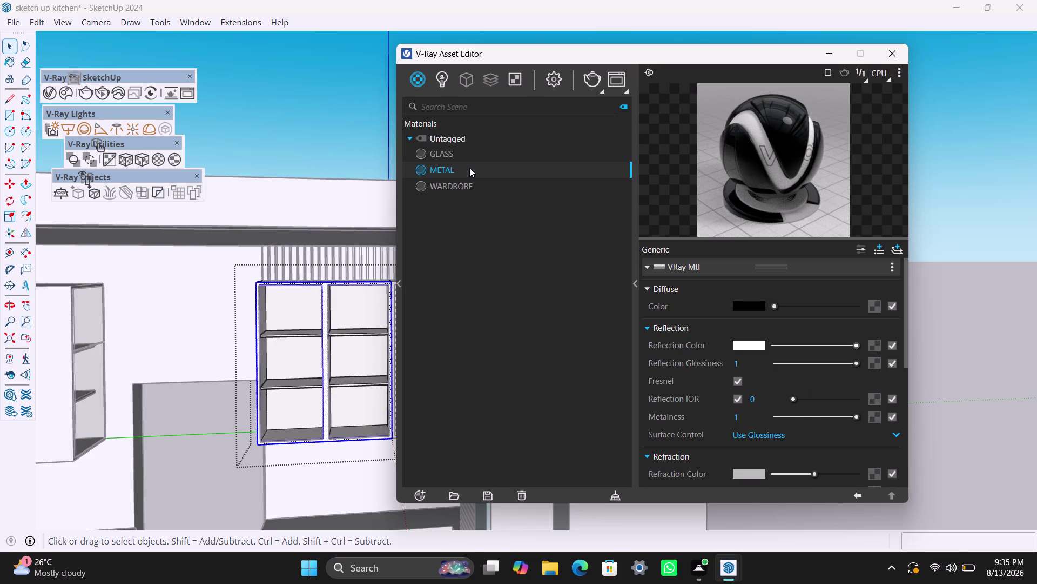
right_click(469, 167)
click(519, 199)
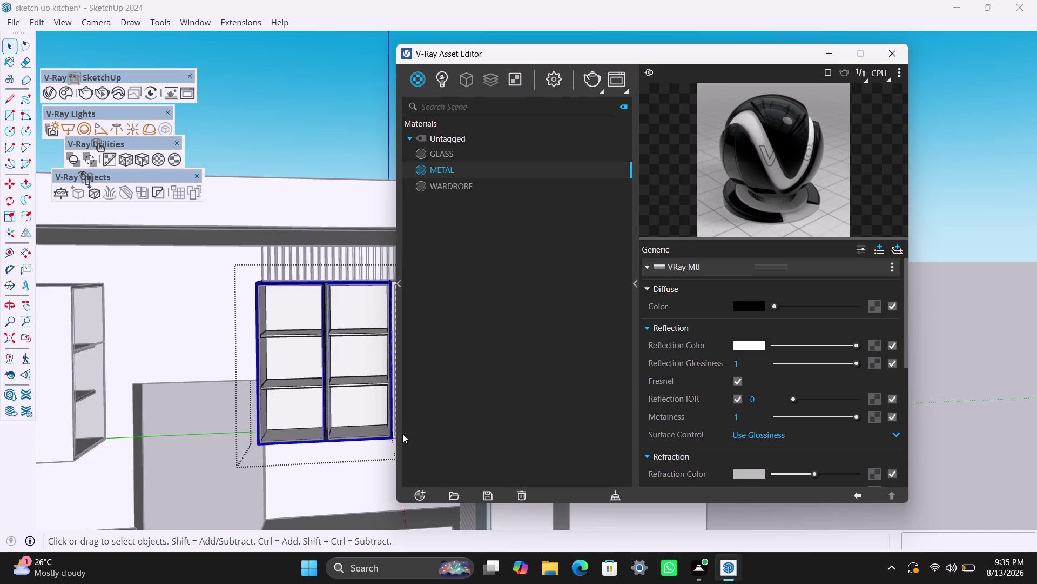
scroll(up, 3)
scroll(up, 3)
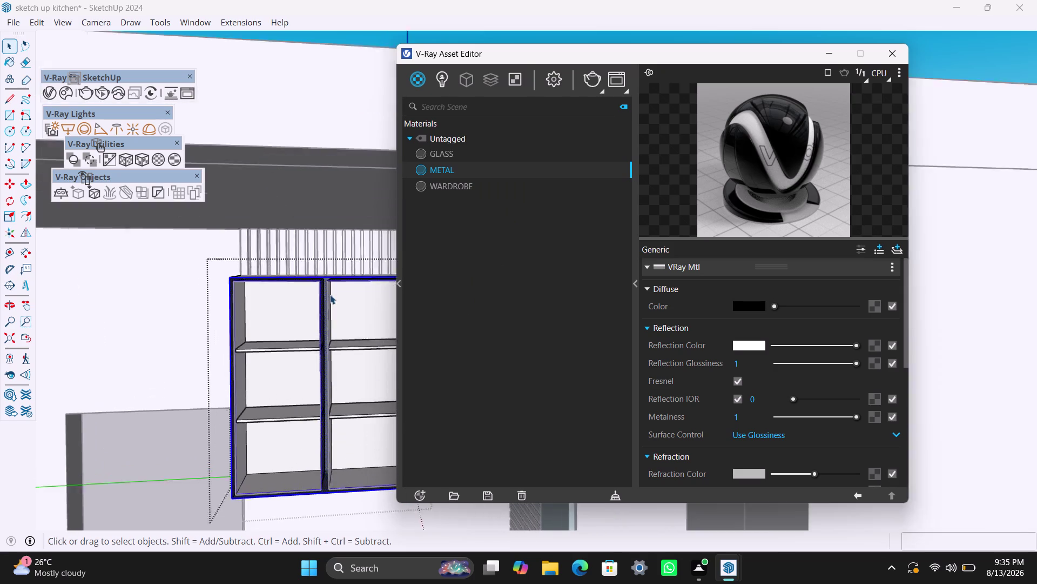
scroll(up, 3)
scroll(down, 3)
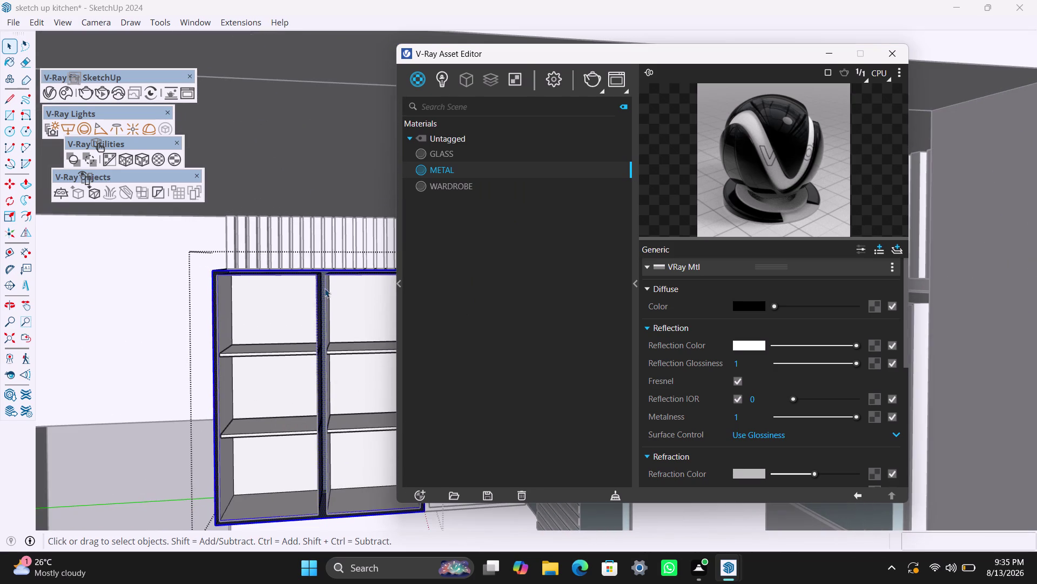
scroll(up, 3)
scroll(up, 3)
scroll(up, 3)
scroll(up, 3)
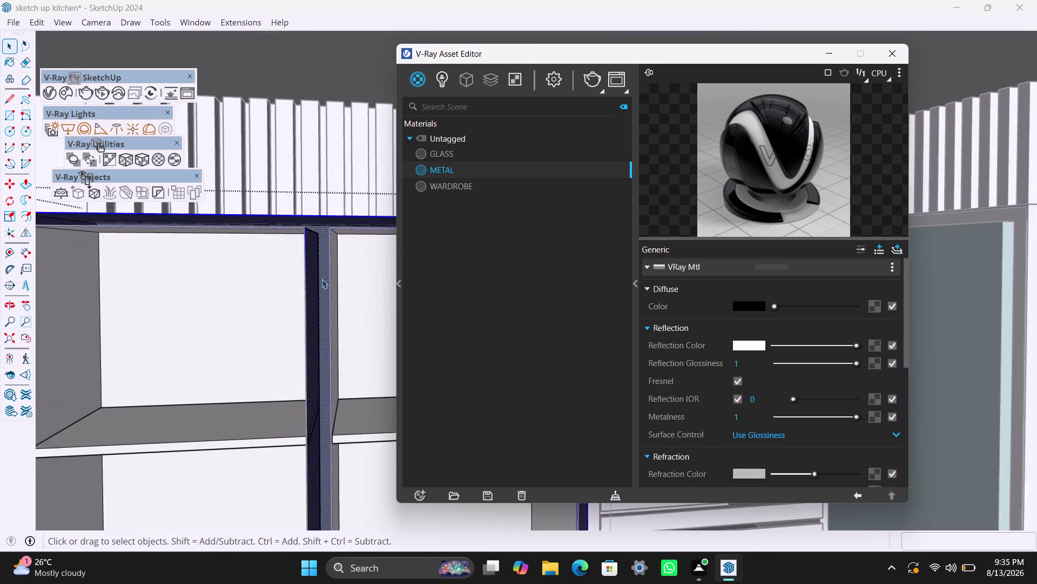
middle_drag(322, 279, 356, 289)
scroll(down, 3)
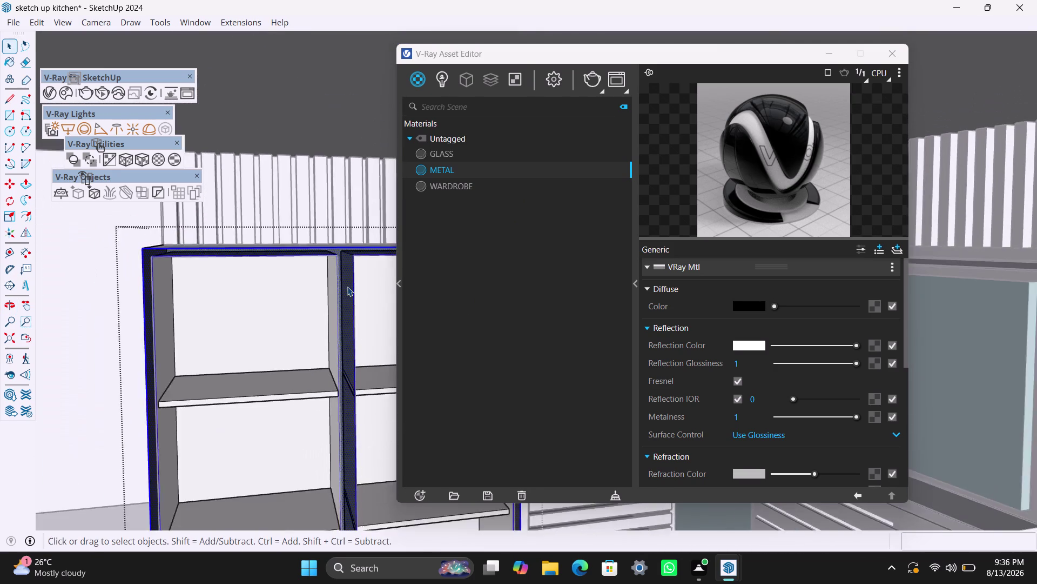
scroll(down, 3)
scroll(down, 3)
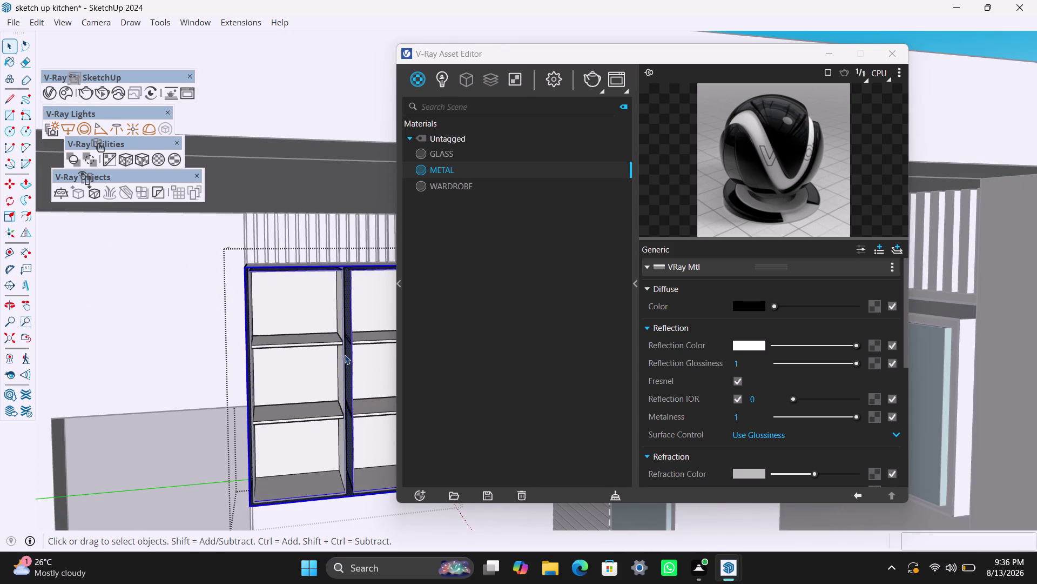
scroll(up, 3)
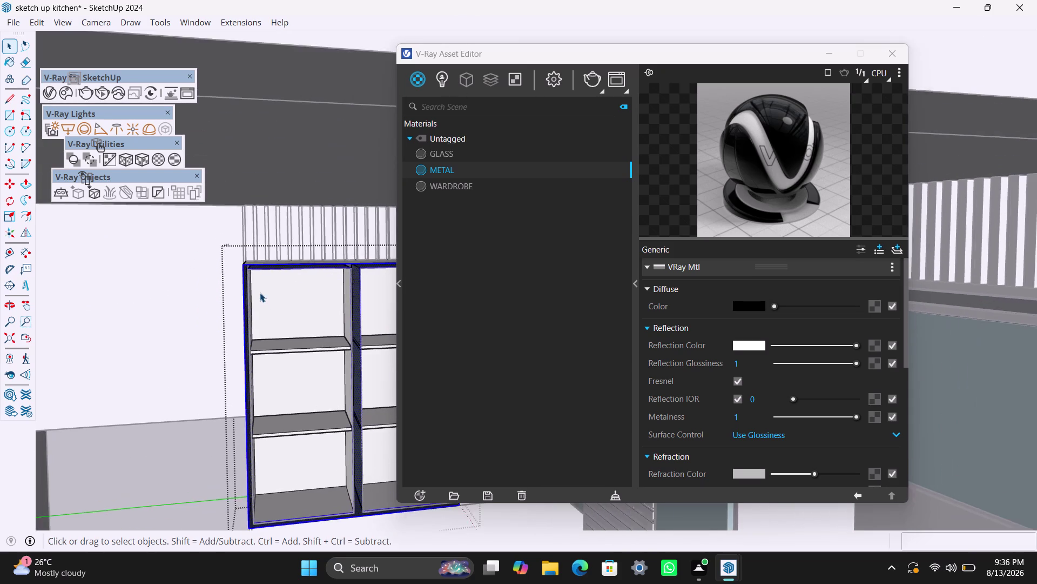
scroll(up, 3)
scroll(down, 3)
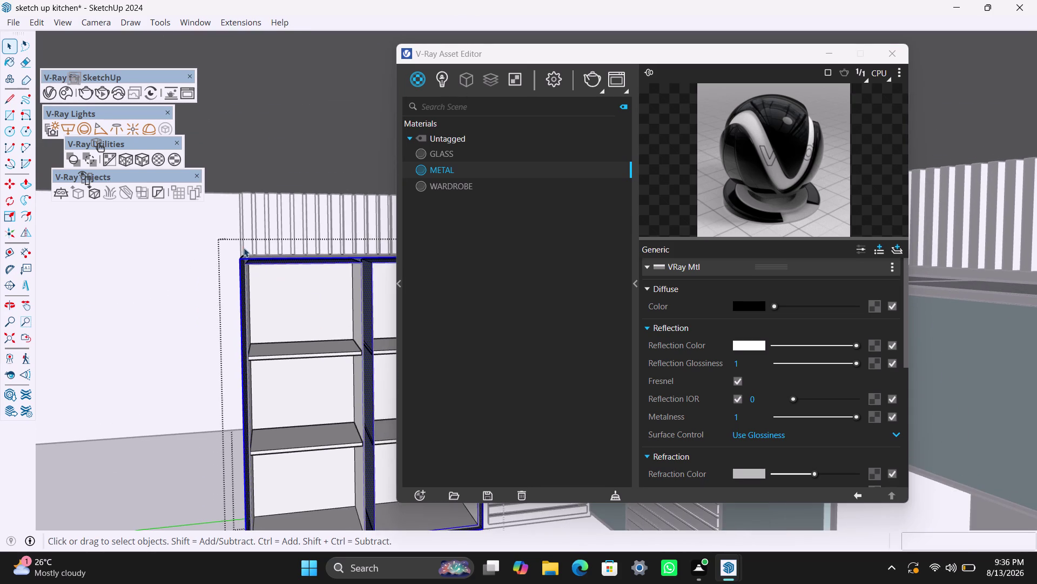
click(188, 234)
scroll(up, 3)
middle_drag(280, 315, 280, 299)
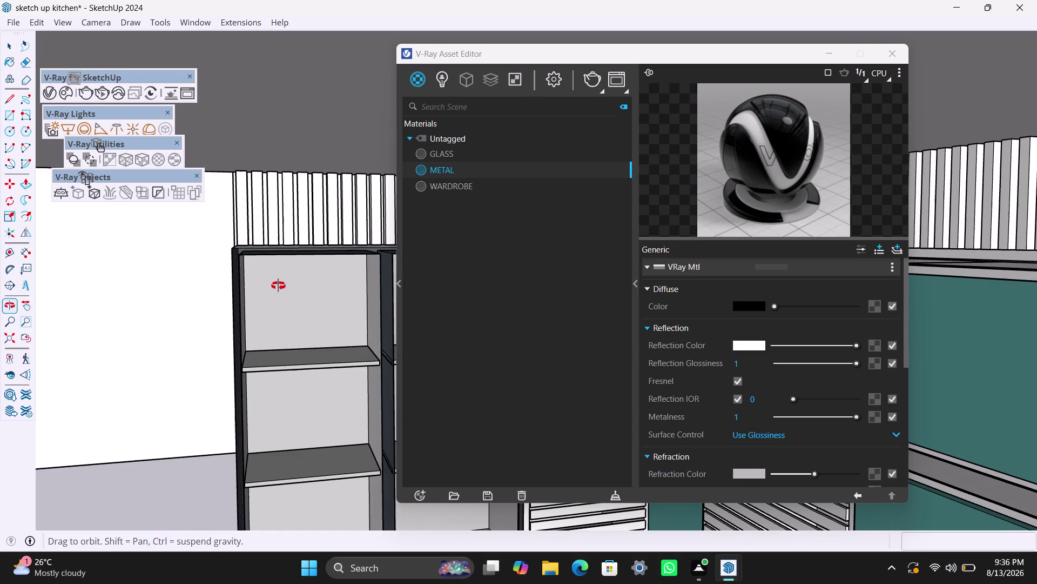
middle_drag(280, 299, 286, 291)
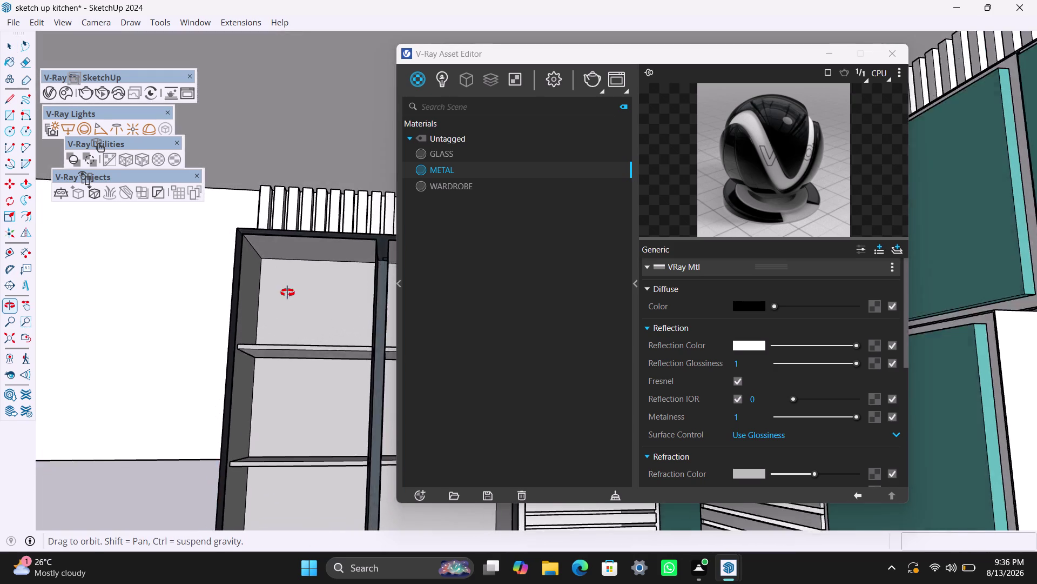
middle_drag(286, 291, 297, 300)
key(ctrl+z)
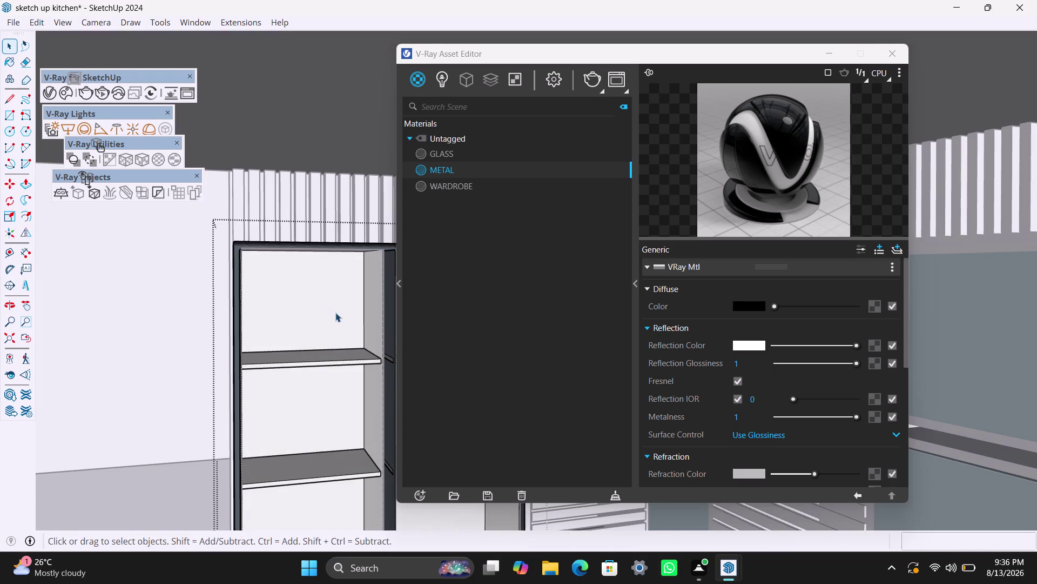
scroll(down, 3)
scroll(down, 3)
middle_drag(304, 359, 244, 355)
click(165, 352)
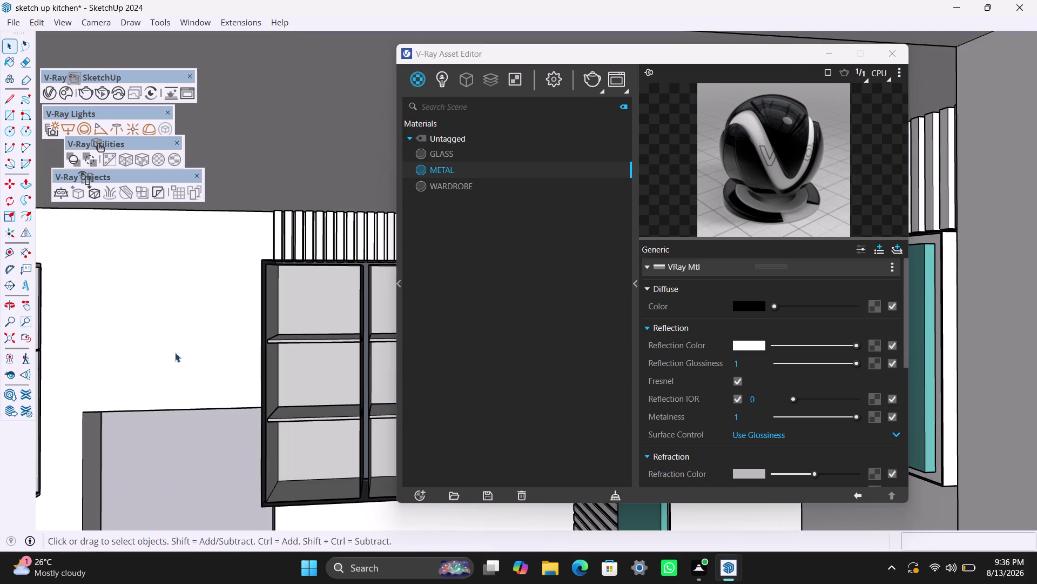
scroll(down, 3)
key(ctrl+z)
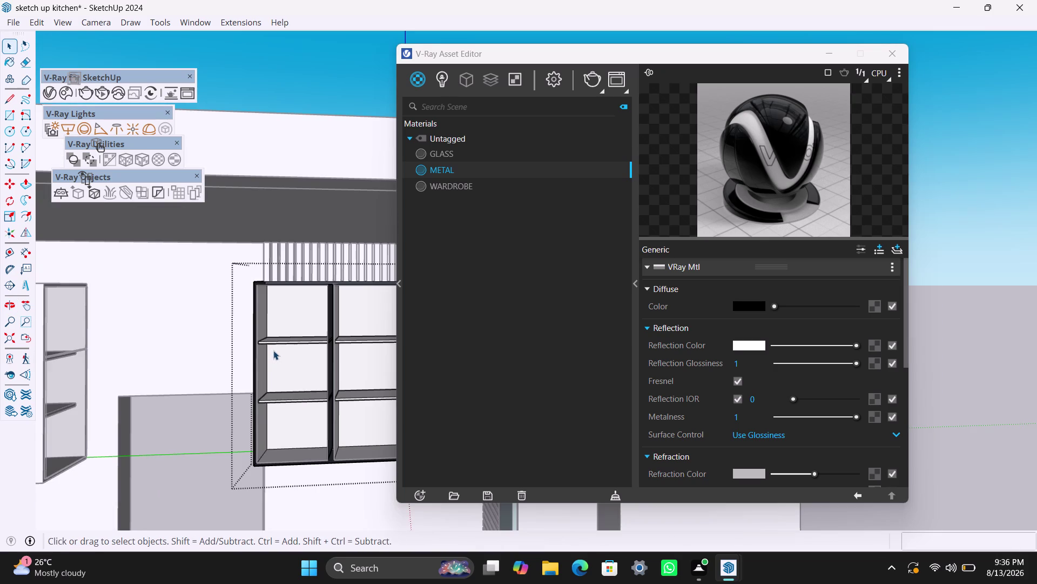
key(ctrl+z)
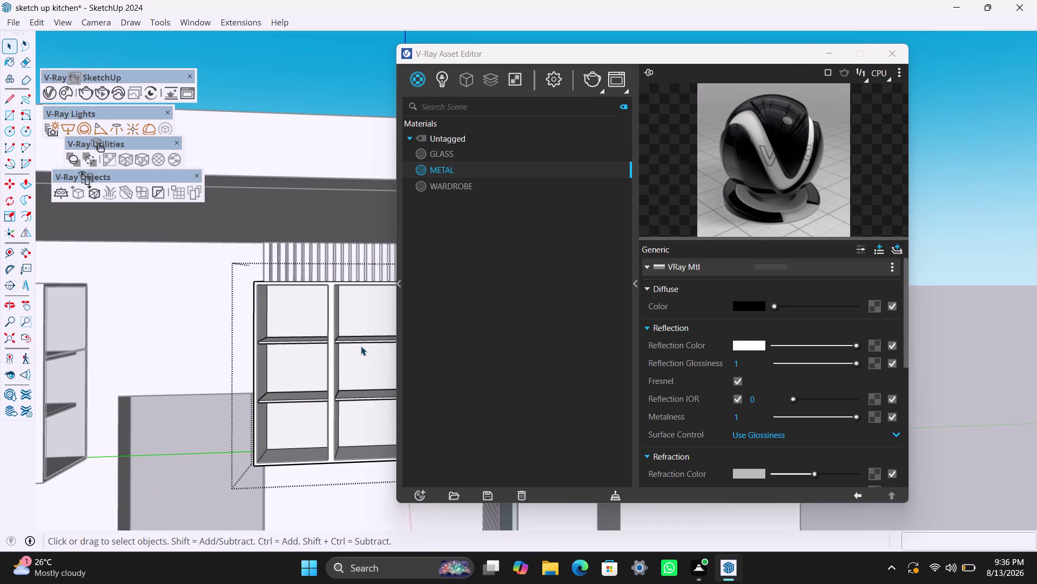
scroll(up, 3)
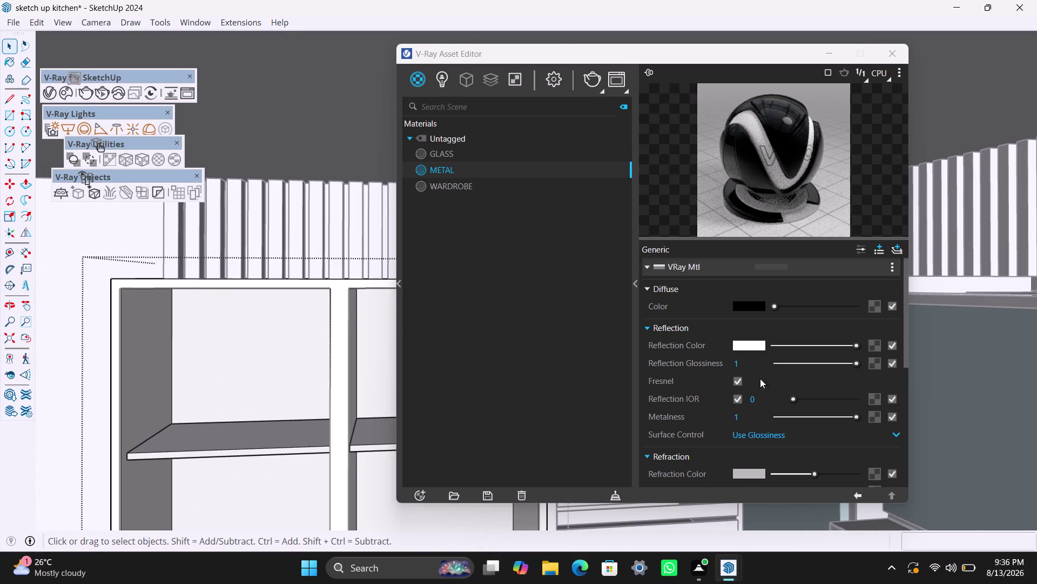
Make METAL's diffuse colour fully white and set reflection to black via the Color Picker.
drag(775, 305, 811, 308)
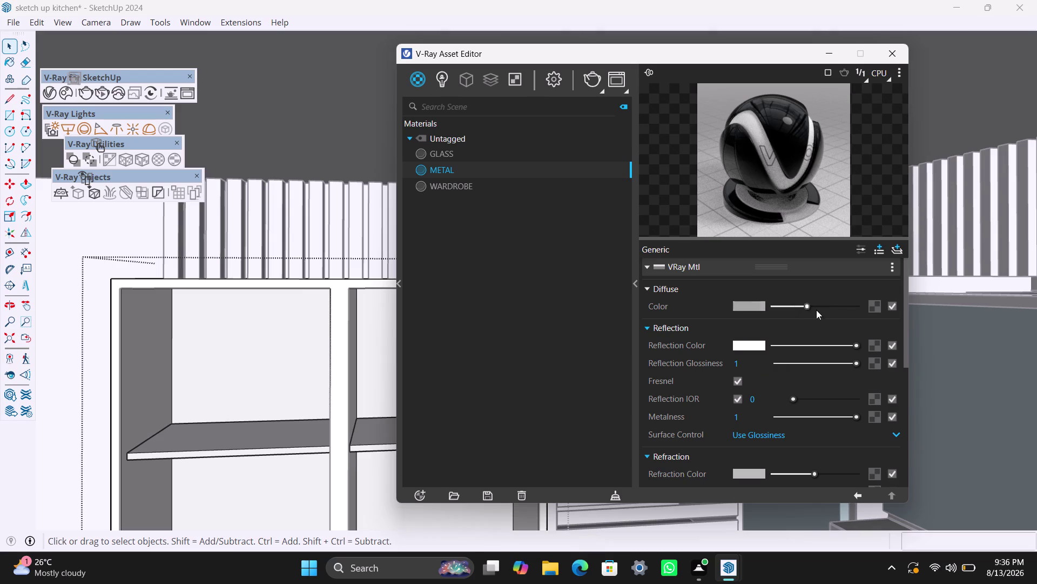
drag(811, 309, 867, 309)
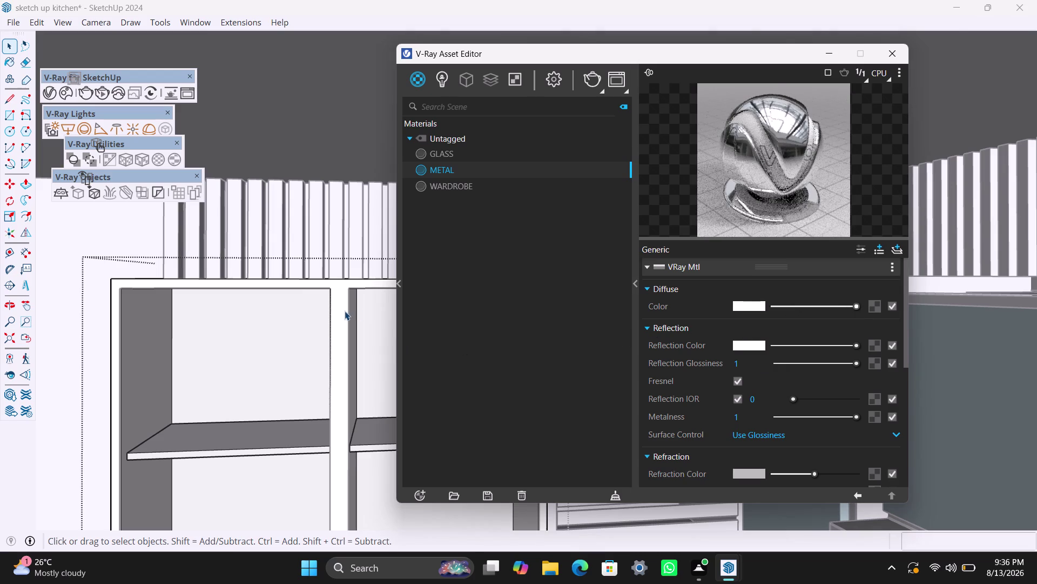
click(755, 346)
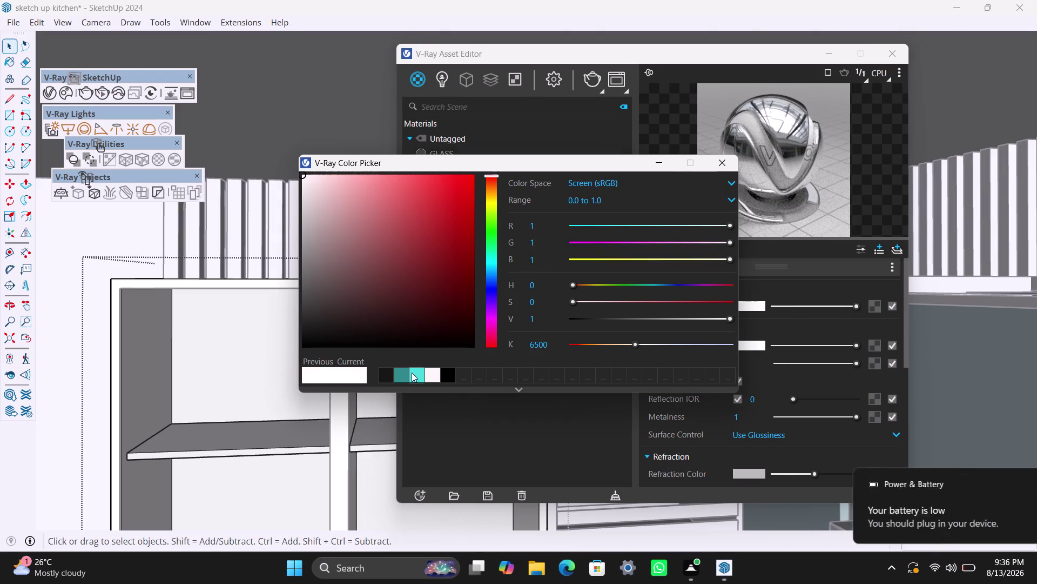
click(452, 374)
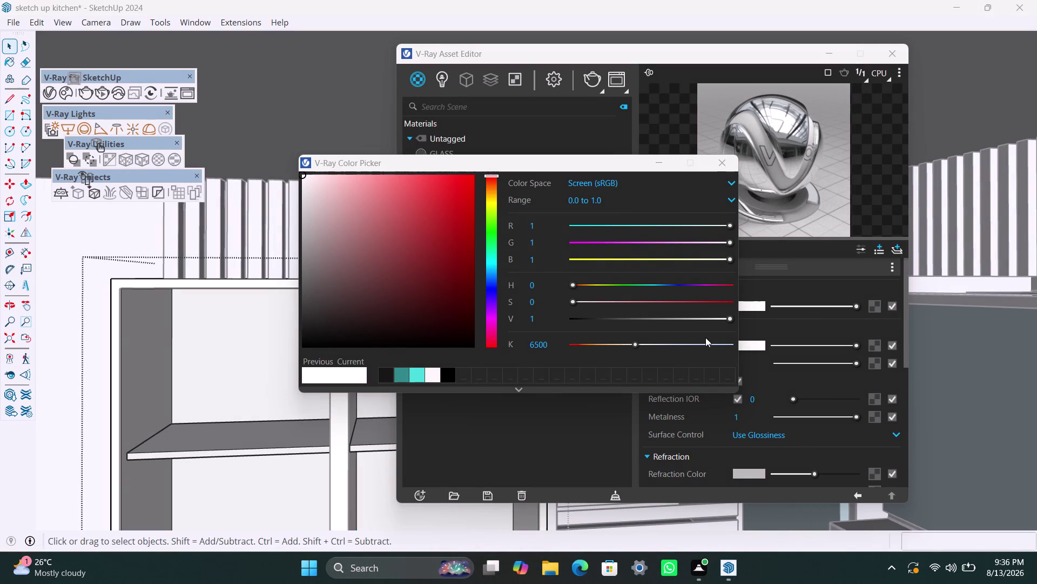
click(451, 373)
click(659, 162)
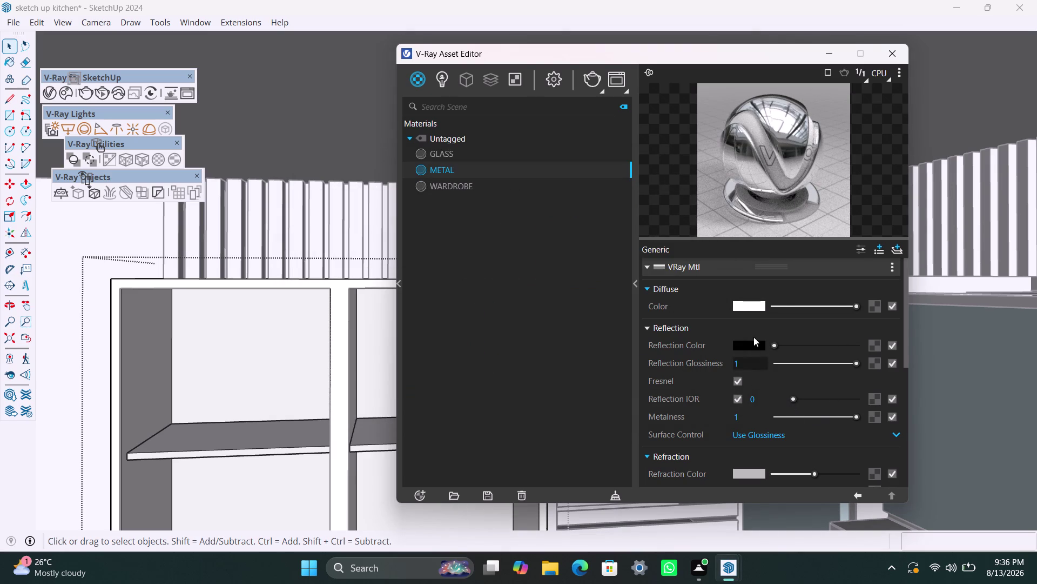
Set the METAL refraction colour to pure white.
scroll(down, 3)
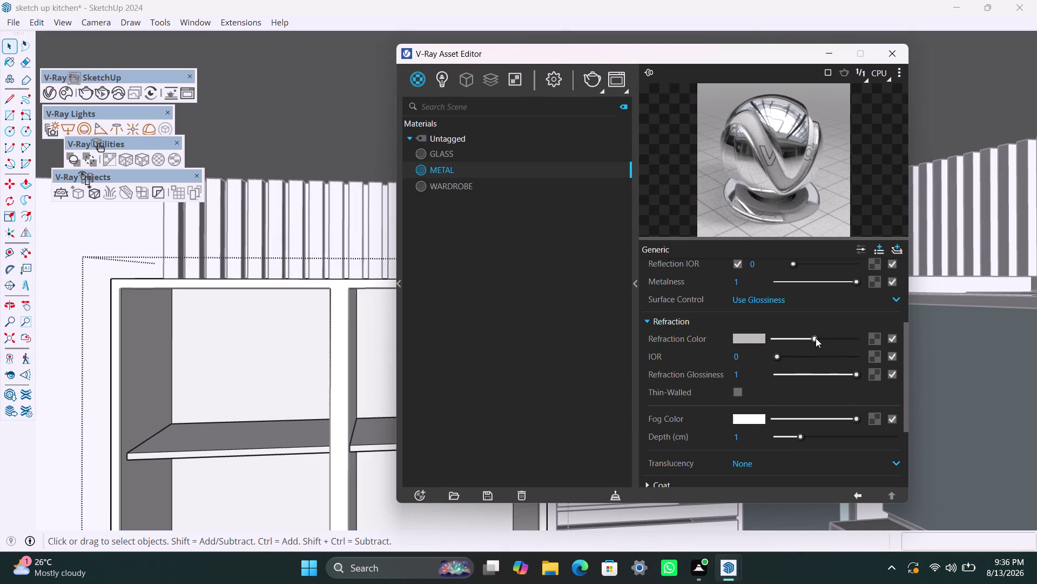
drag(815, 338, 870, 335)
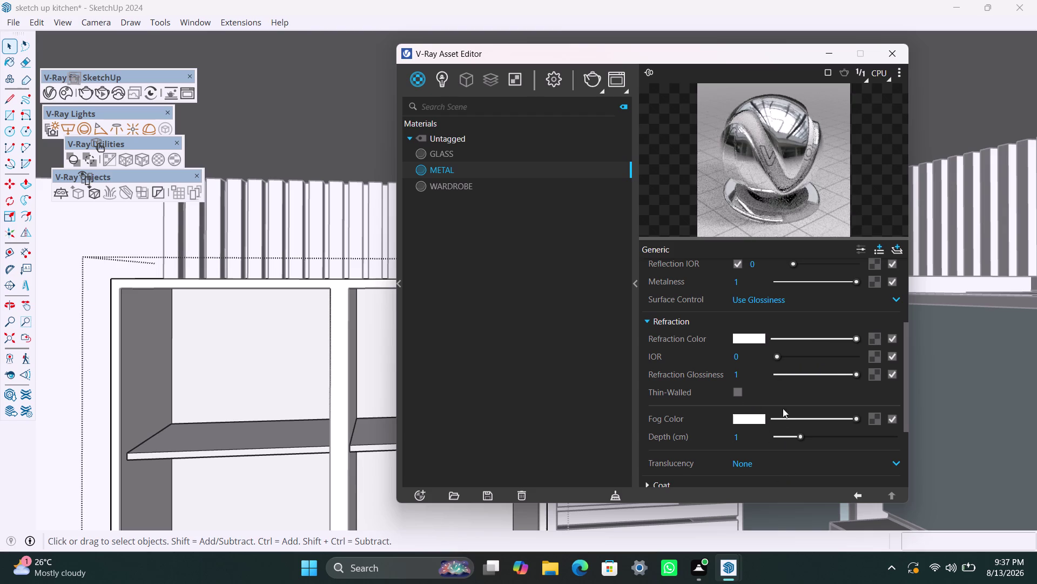
click(835, 293)
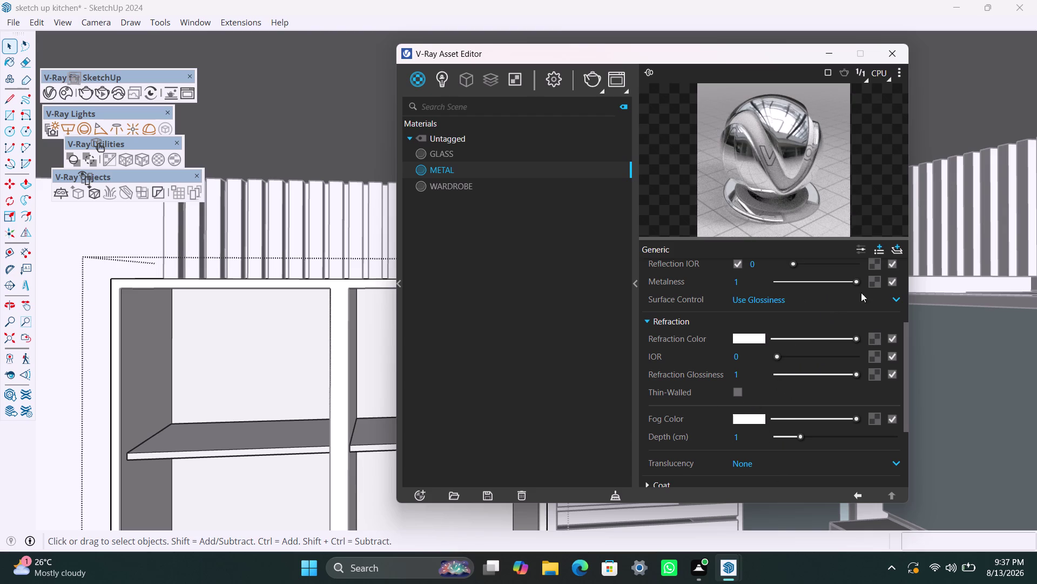
click(901, 295)
click(898, 297)
click(775, 322)
Raise the METAL reflection IOR to 5.07.
scroll(up, 3)
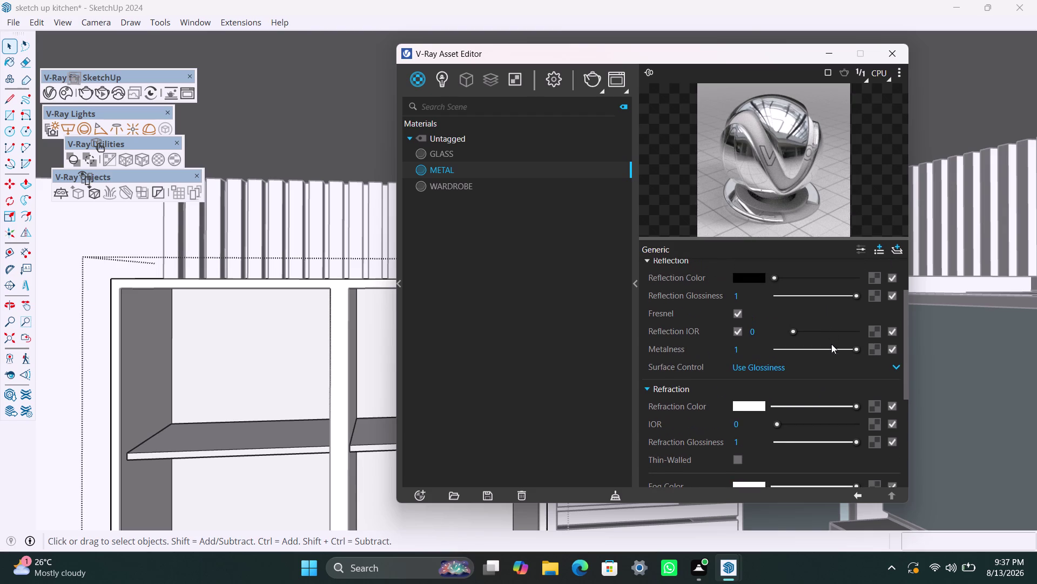
drag(791, 328, 806, 329)
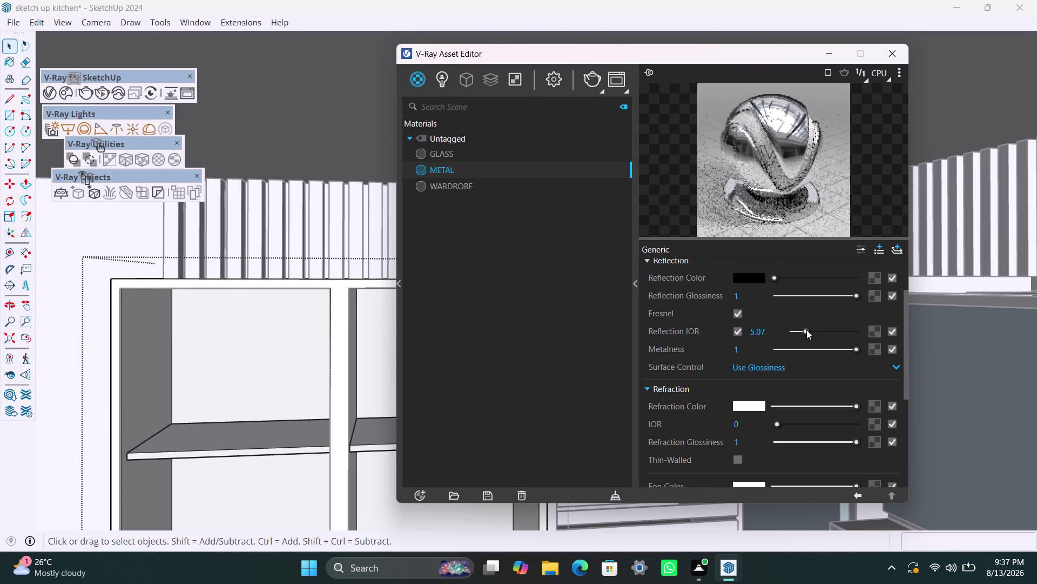
click(753, 279)
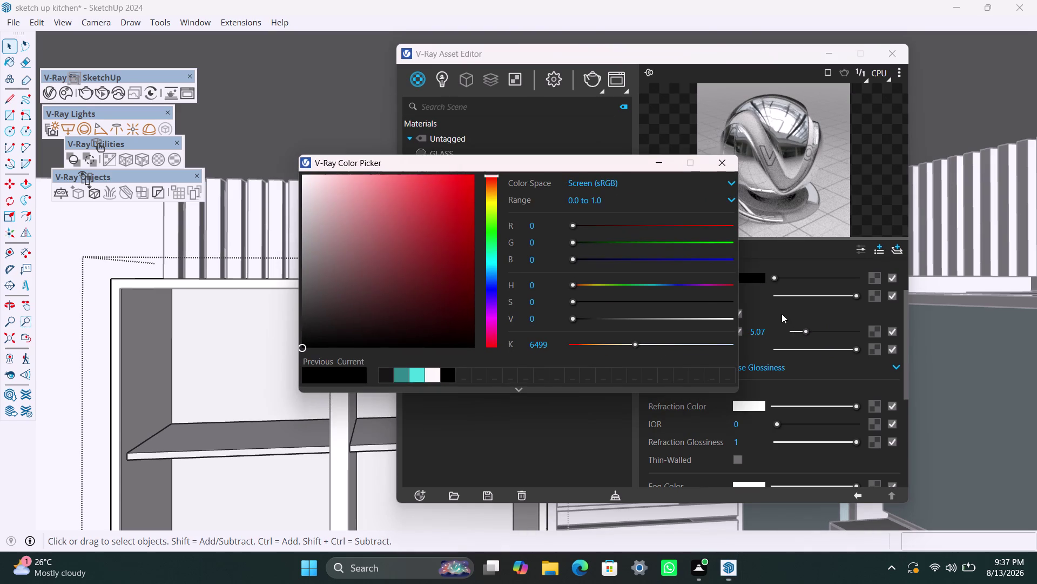
click(453, 370)
click(659, 162)
scroll(up, 3)
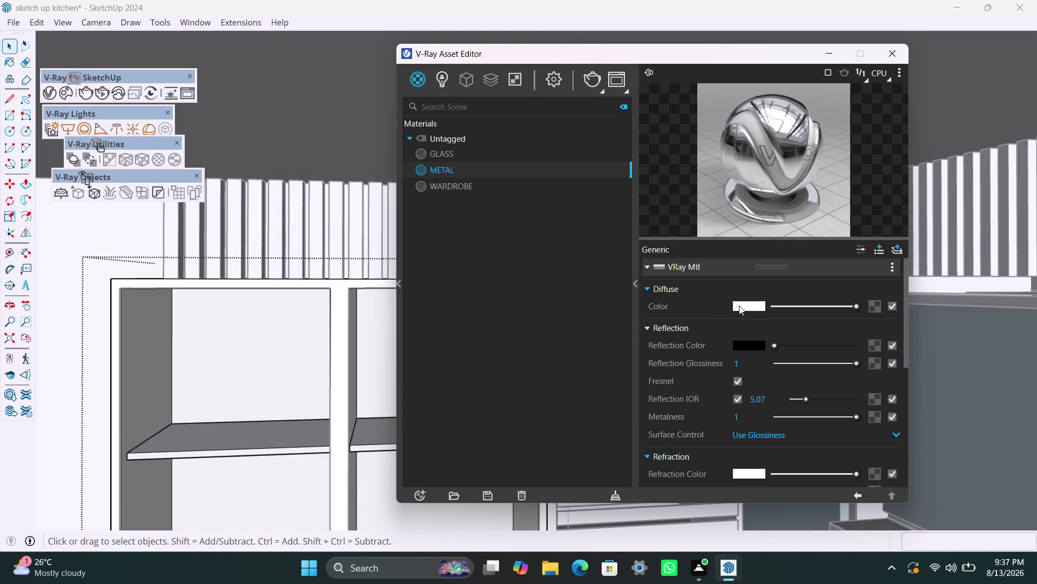
Set METAL's diffuse colour to black in the Color Picker, then lighten it to medium grey.
click(739, 305)
click(450, 378)
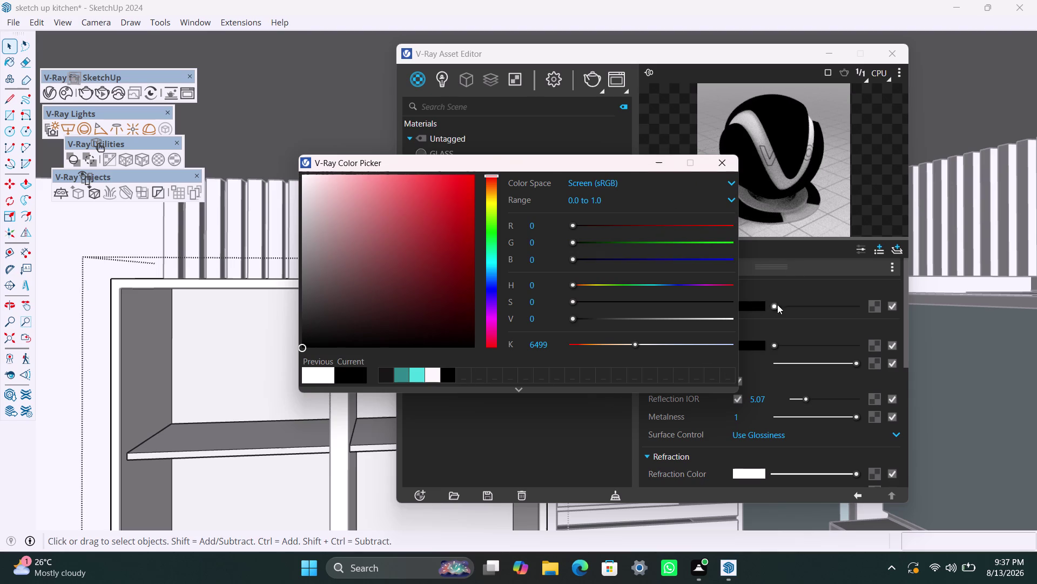
drag(772, 306, 805, 308)
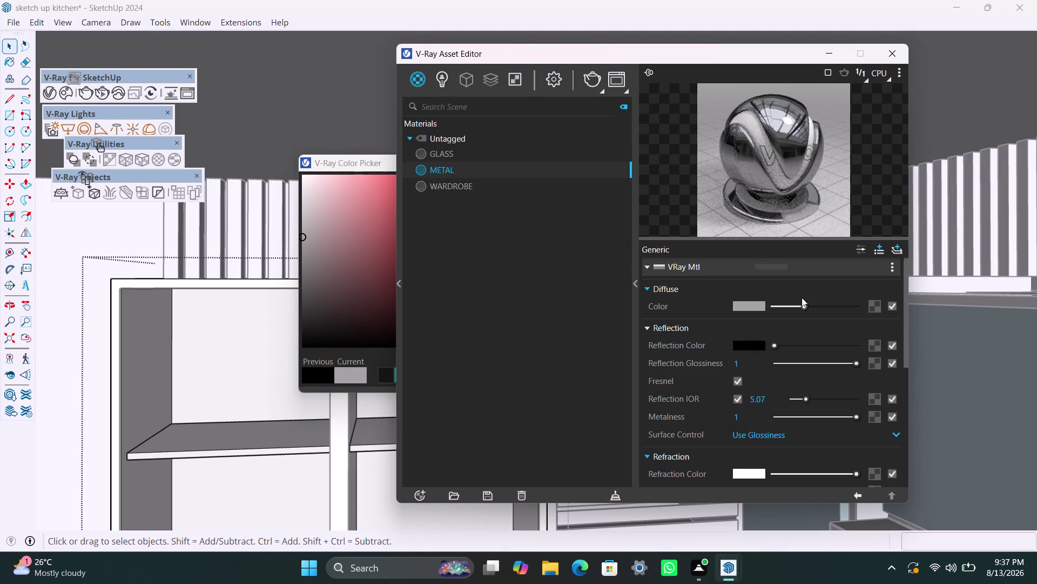
drag(803, 306, 793, 307)
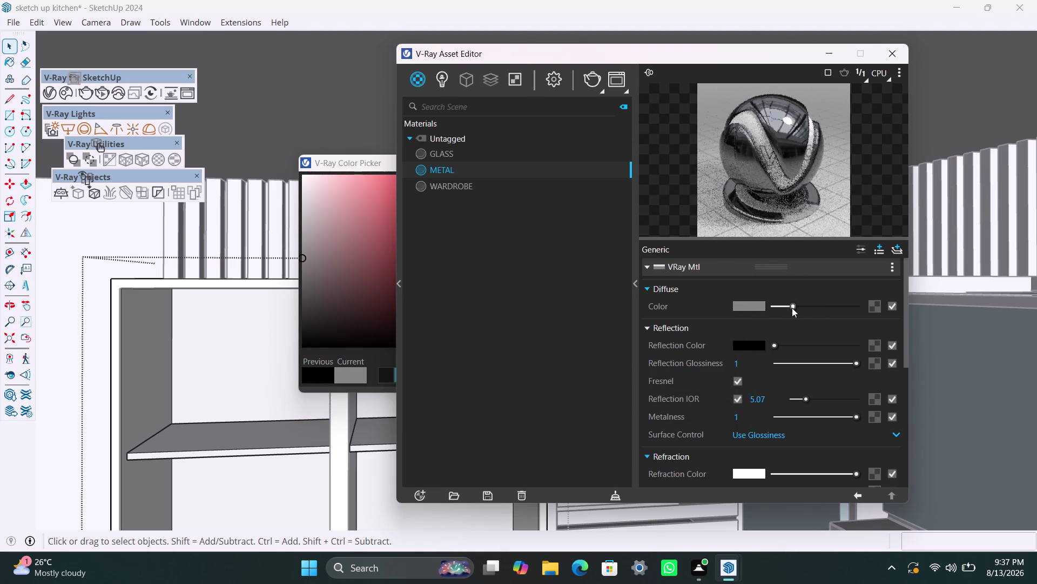
click(791, 307)
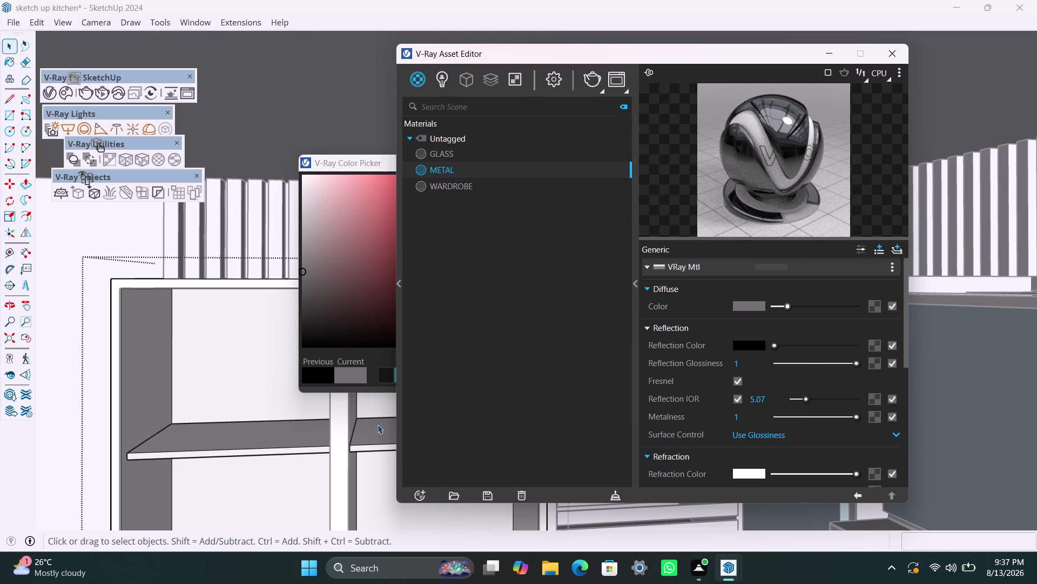
click(342, 428)
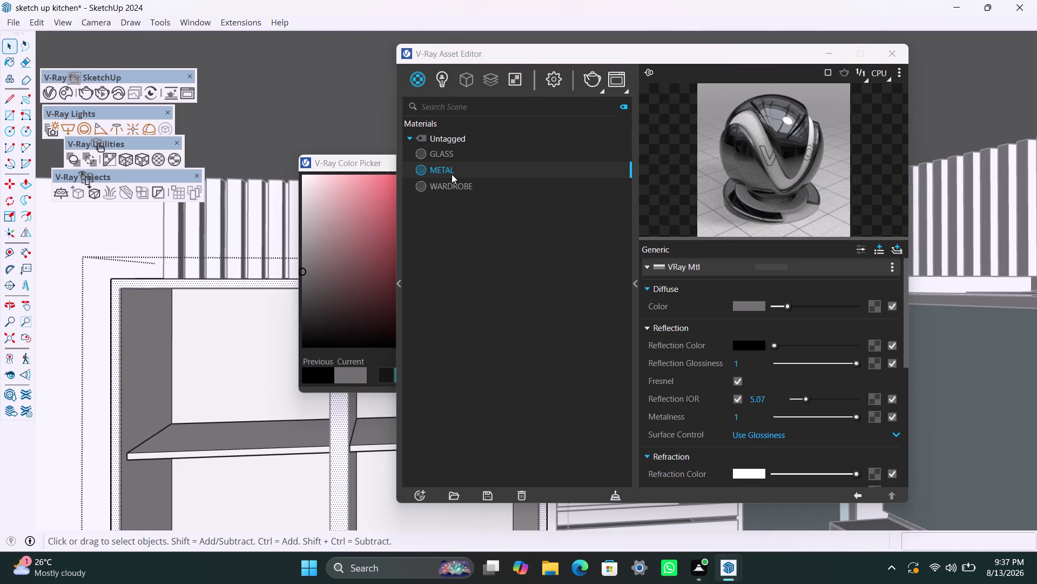
Apply the V-Ray METAL material to the selected cabinet frames.
right_click(451, 174)
click(492, 207)
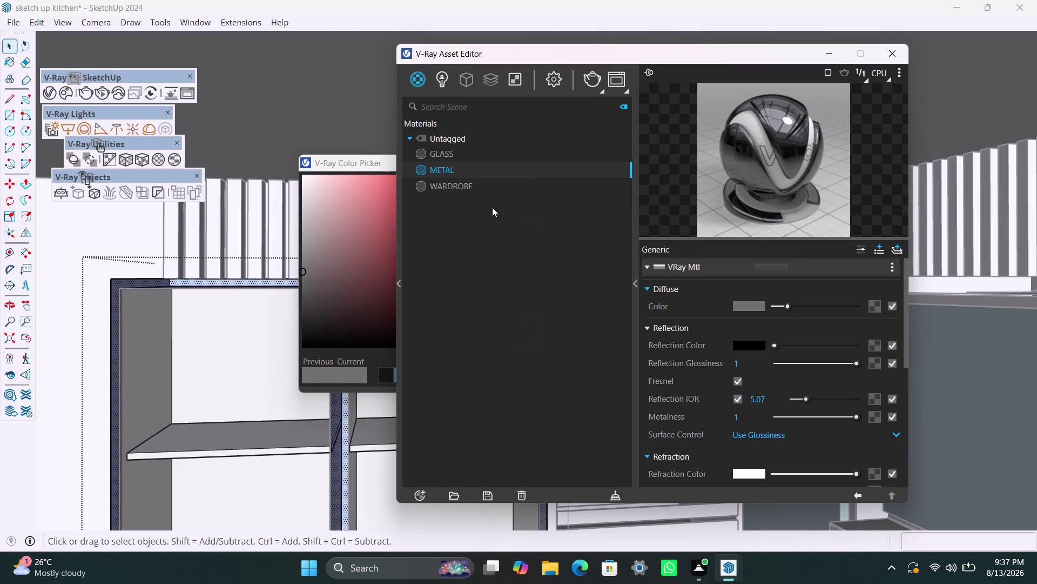
scroll(up, 3)
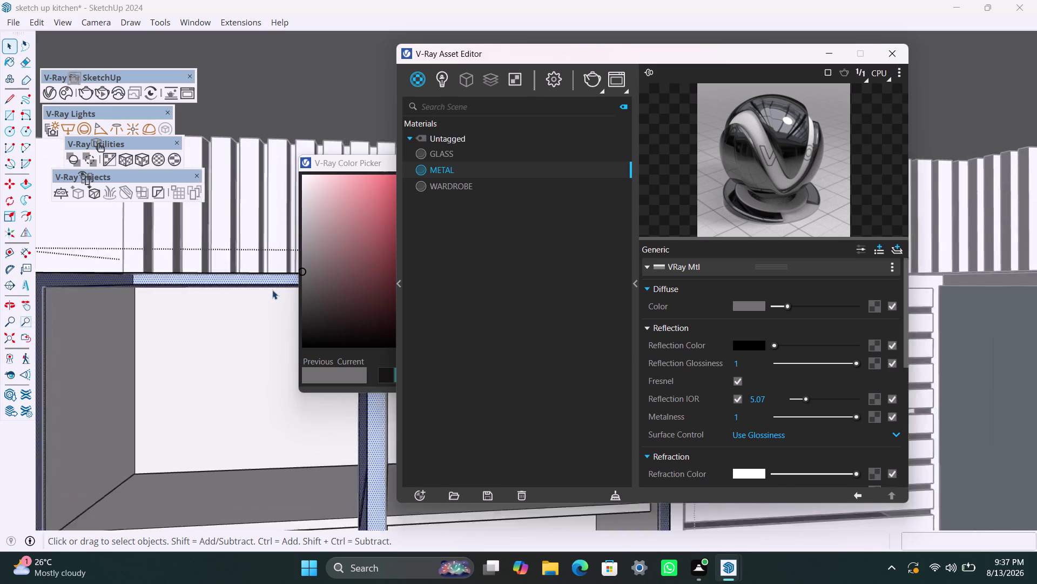
scroll(up, 3)
scroll(down, 3)
scroll(down, 3)
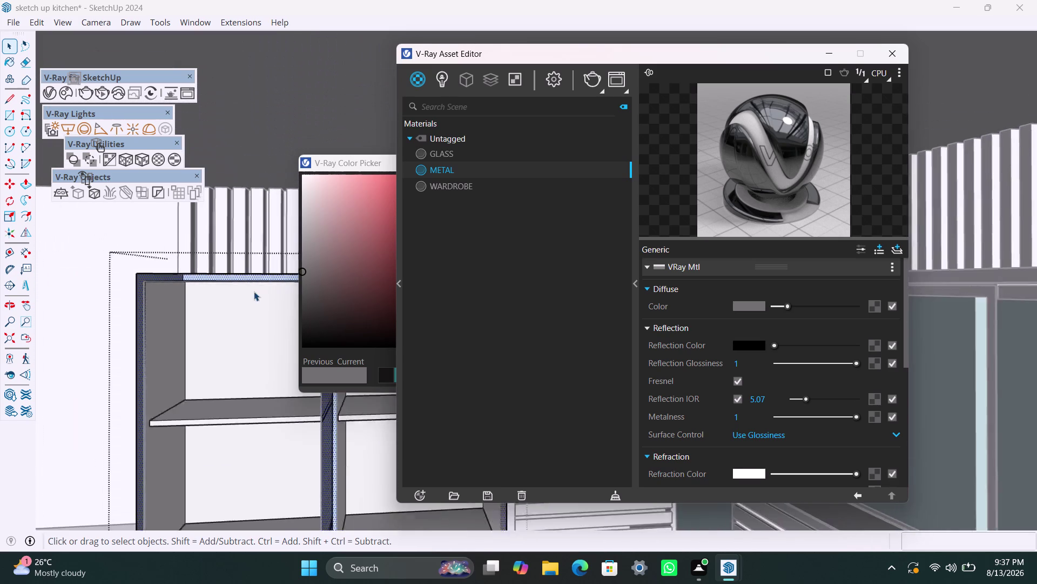
Undo the recent changes and orbit around to inspect the cabinet frames.
scroll(down, 3)
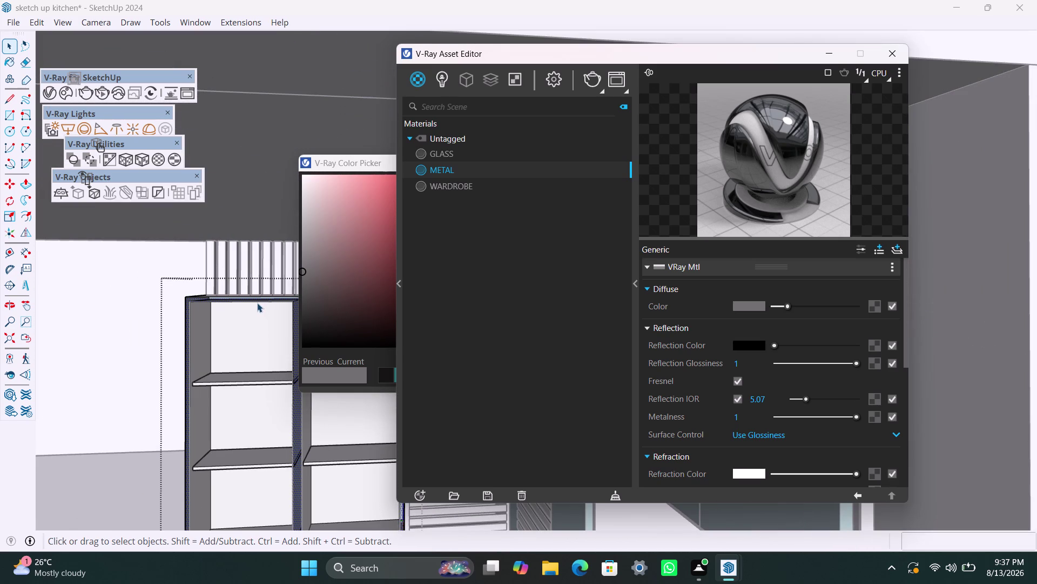
key(ctrl+z)
key(ctrl+z)
key(ctrl+z)
scroll(down, 3)
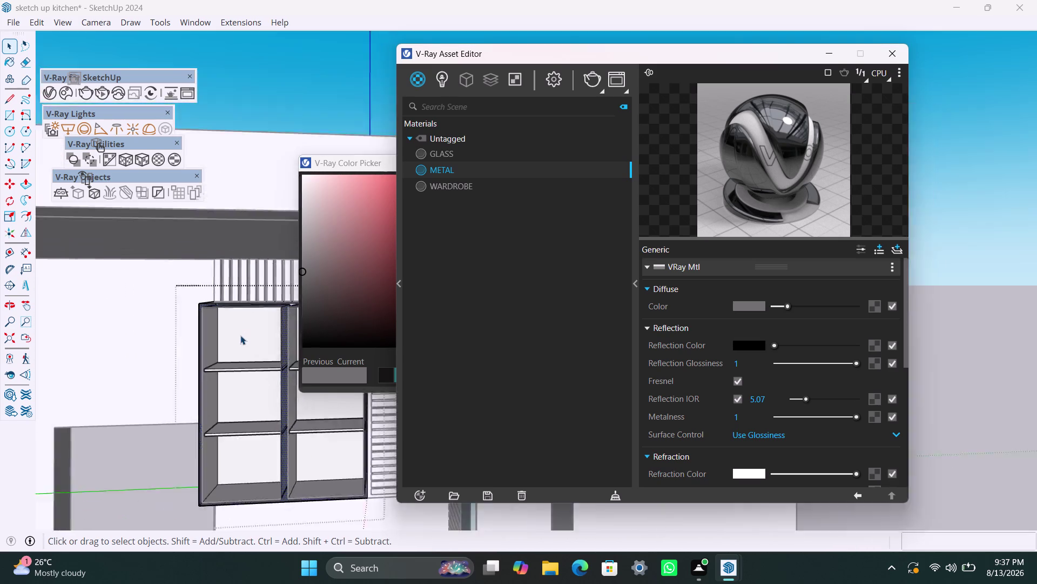
middle_drag(240, 335, 276, 347)
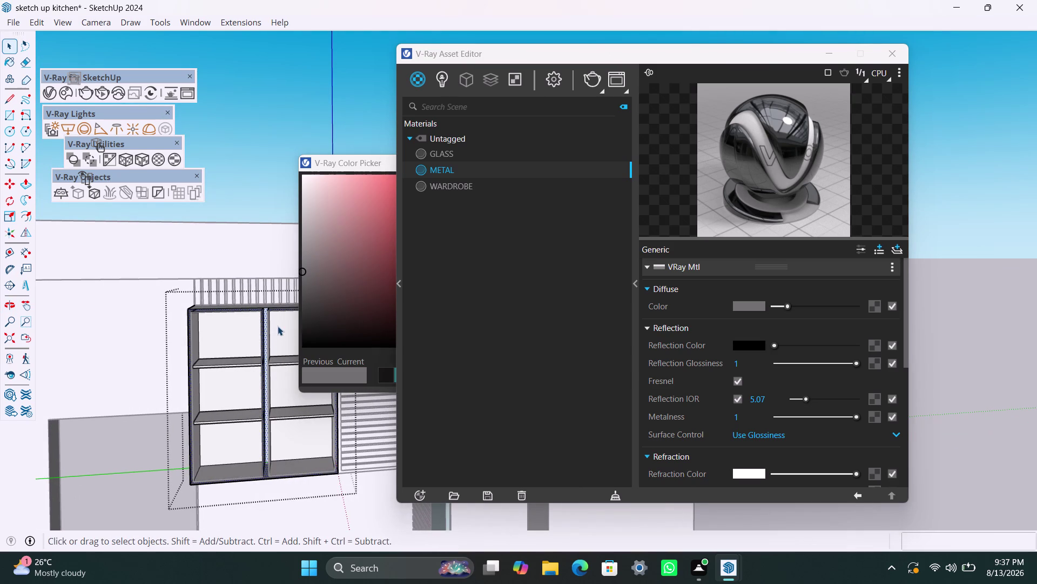
key(ctrl+z)
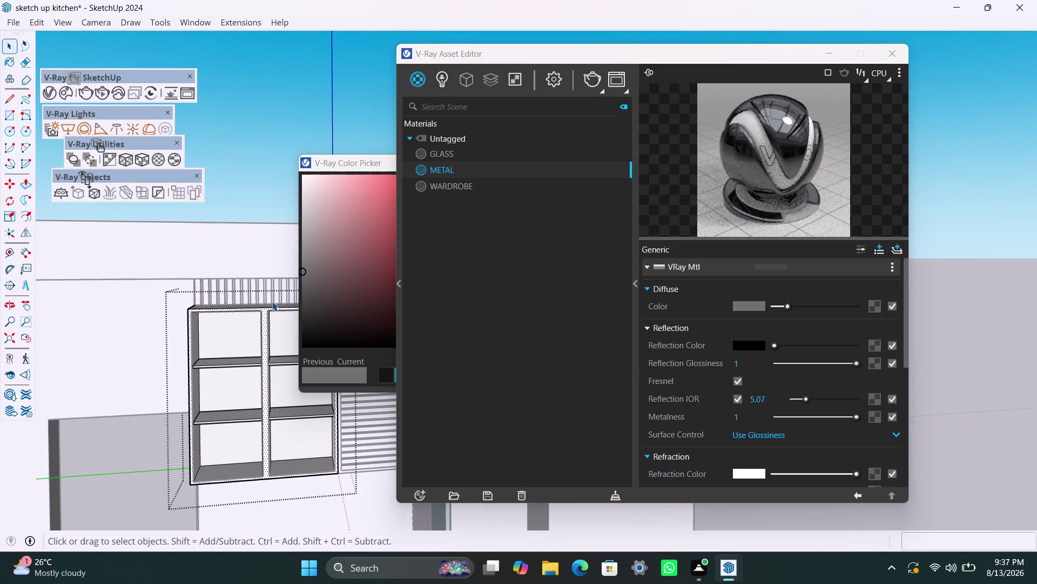